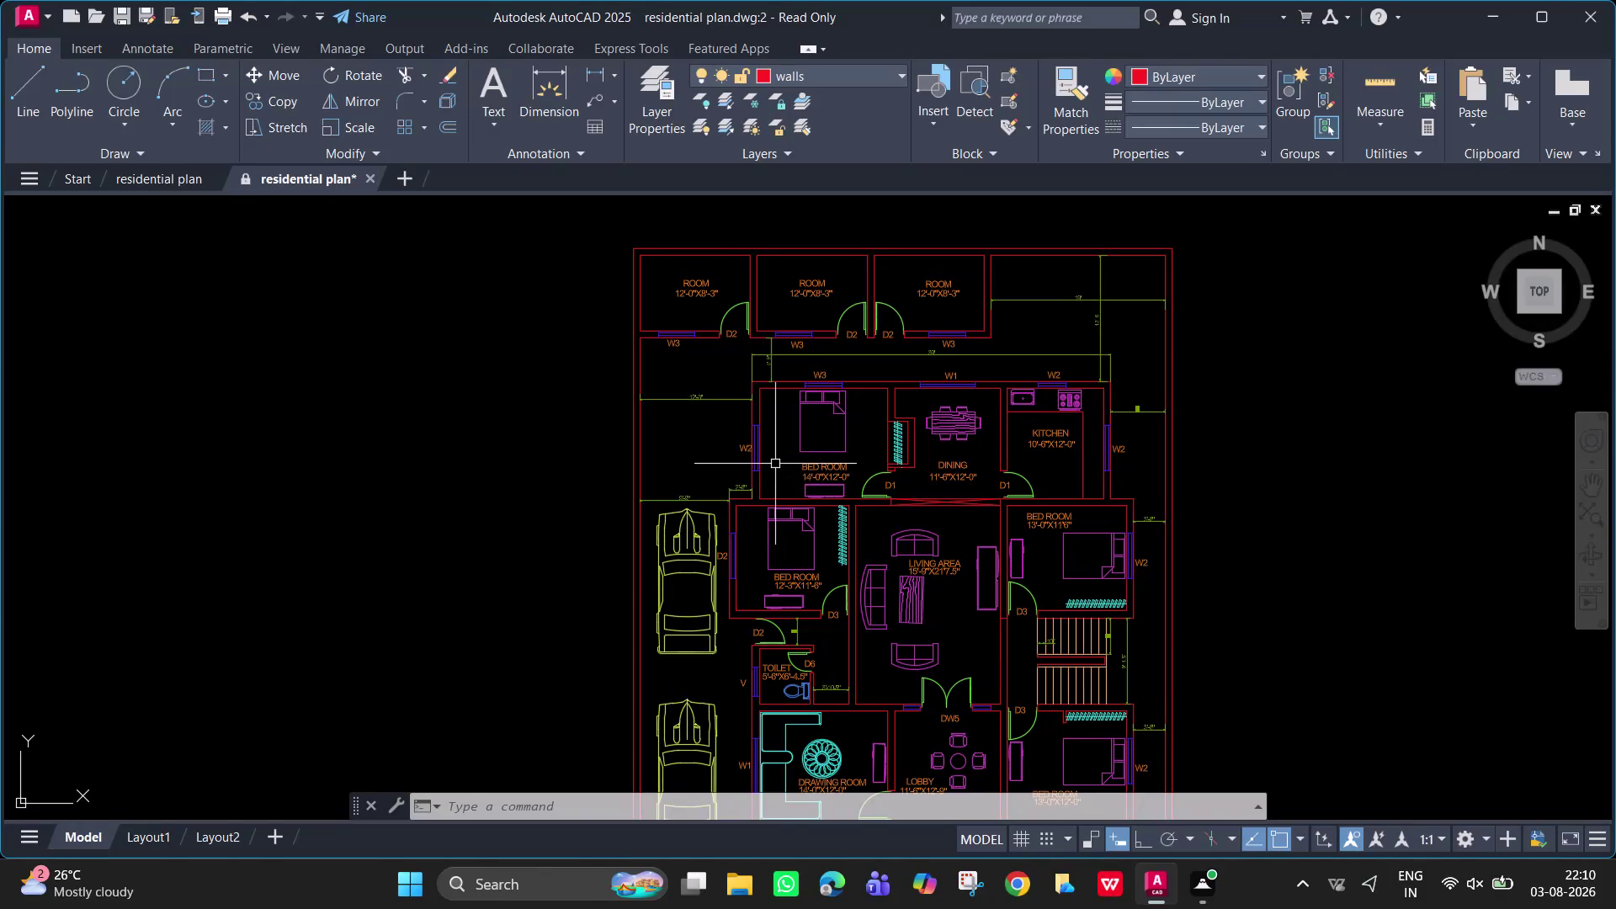
Dismiss the write-protected save warning, then start the HATCH command.
key(ctrl+s)
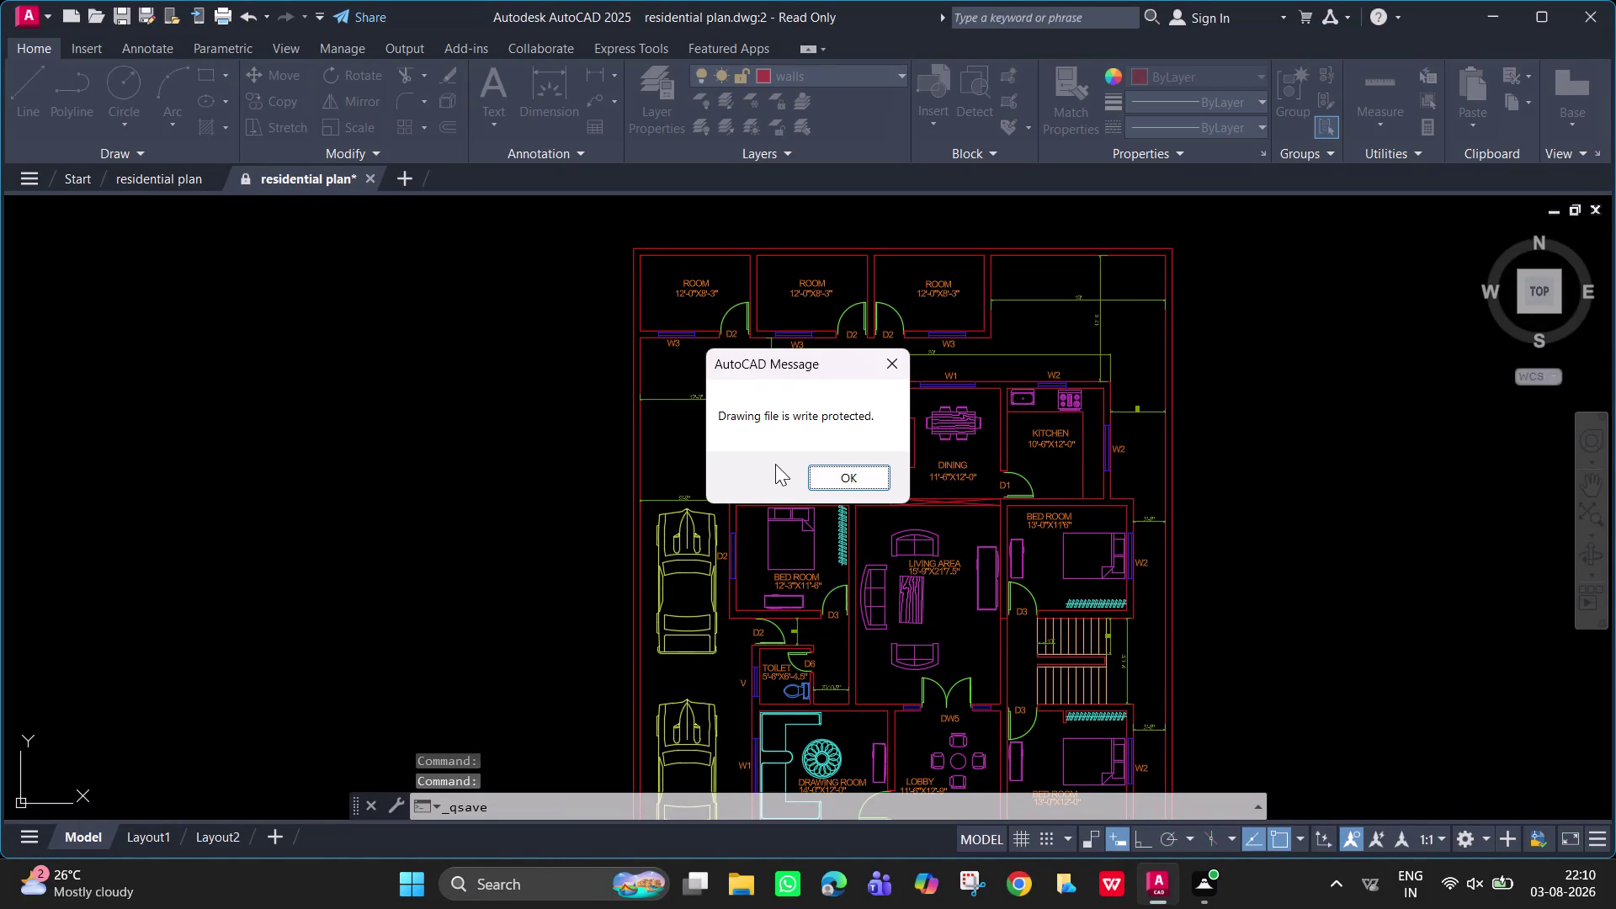
click(858, 475)
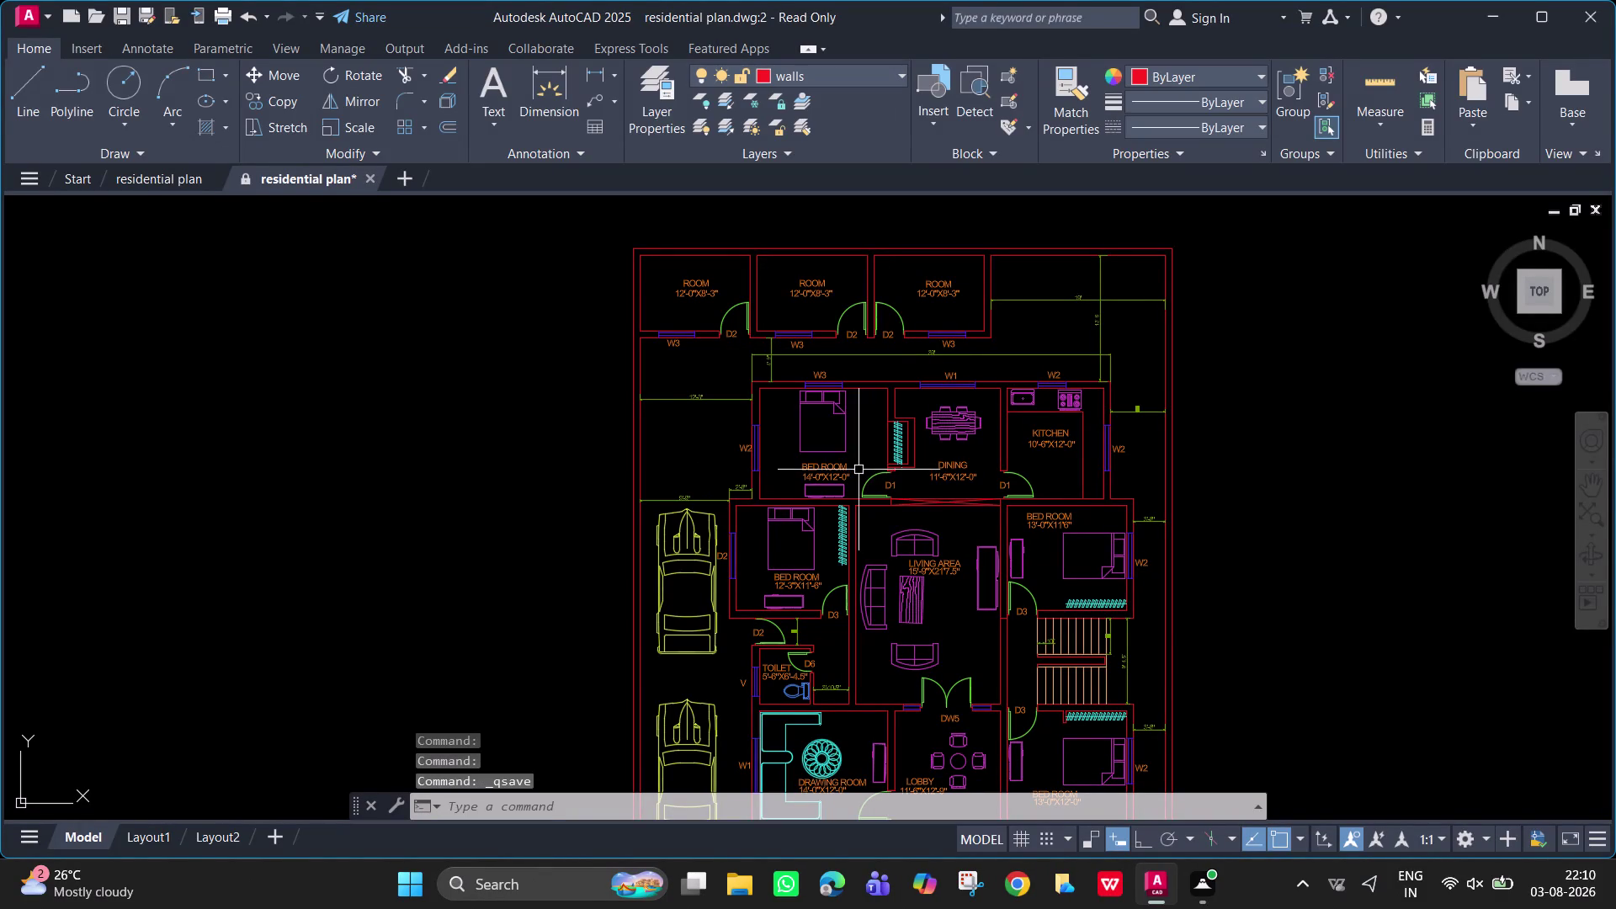
text(H)
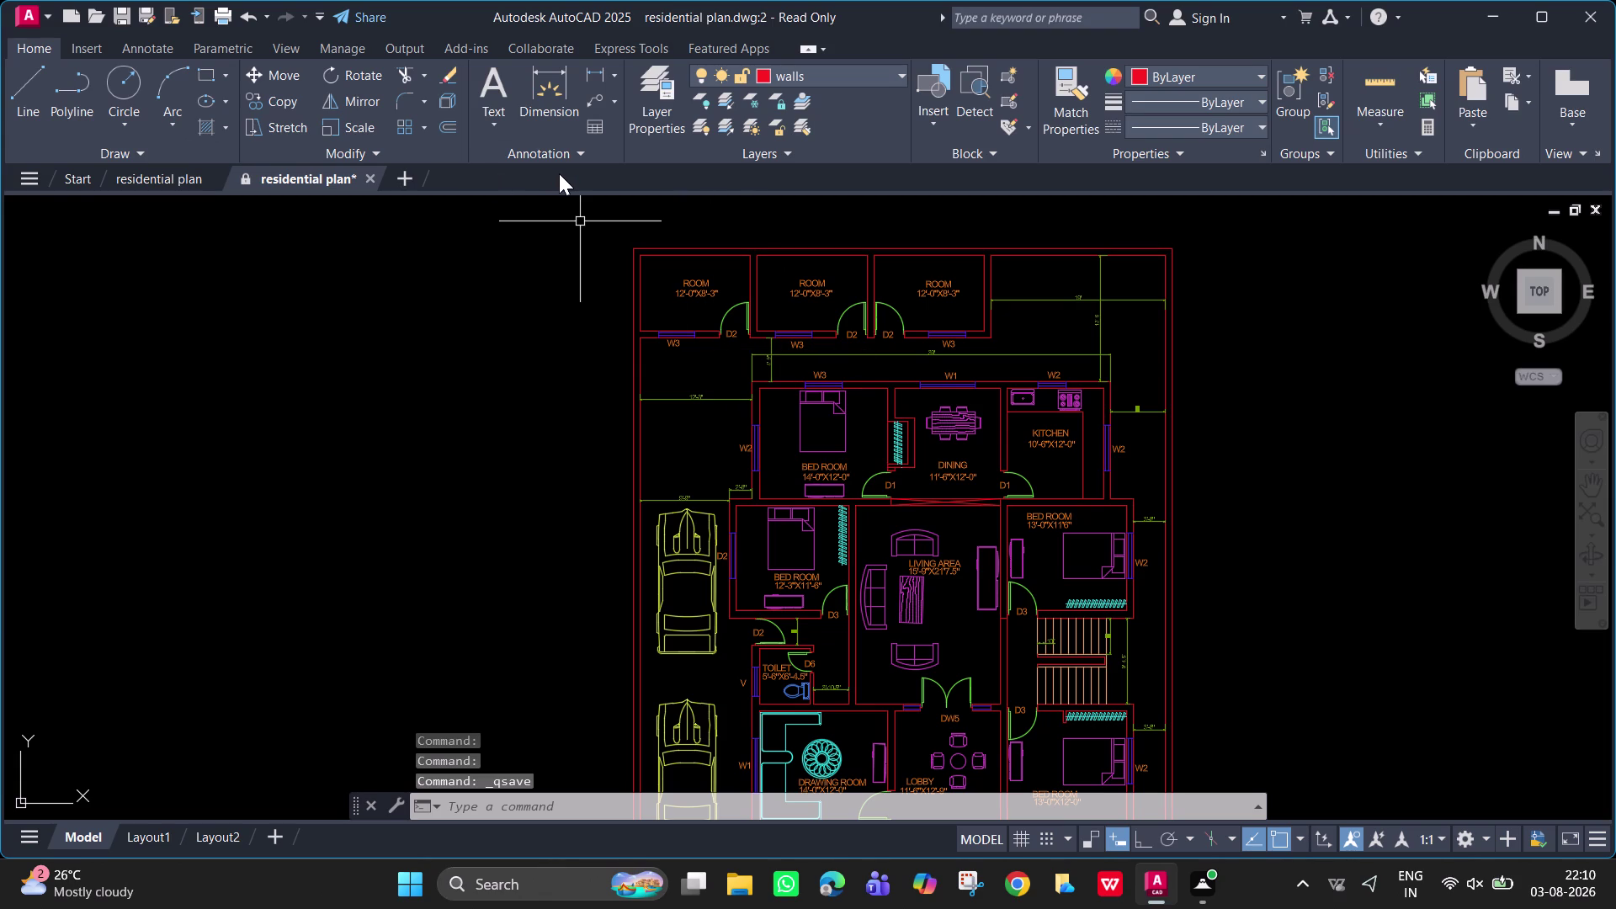
text(AT)
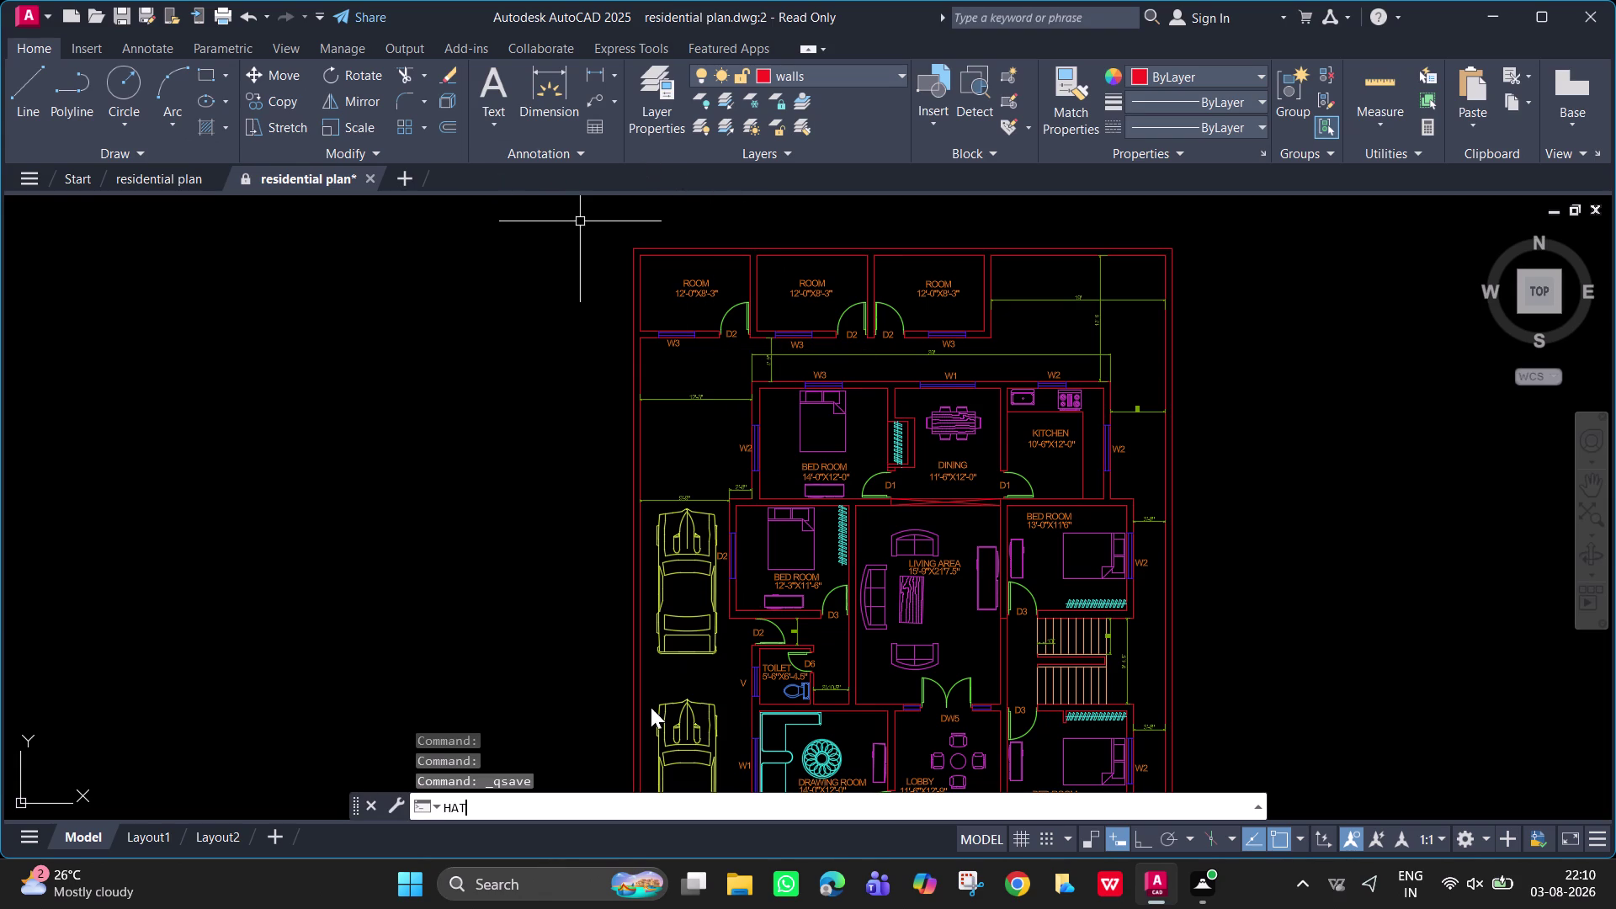
key(BackSpace)
key(BackSpace)
key(BackSpace)
key(BackSpace)
key(h)
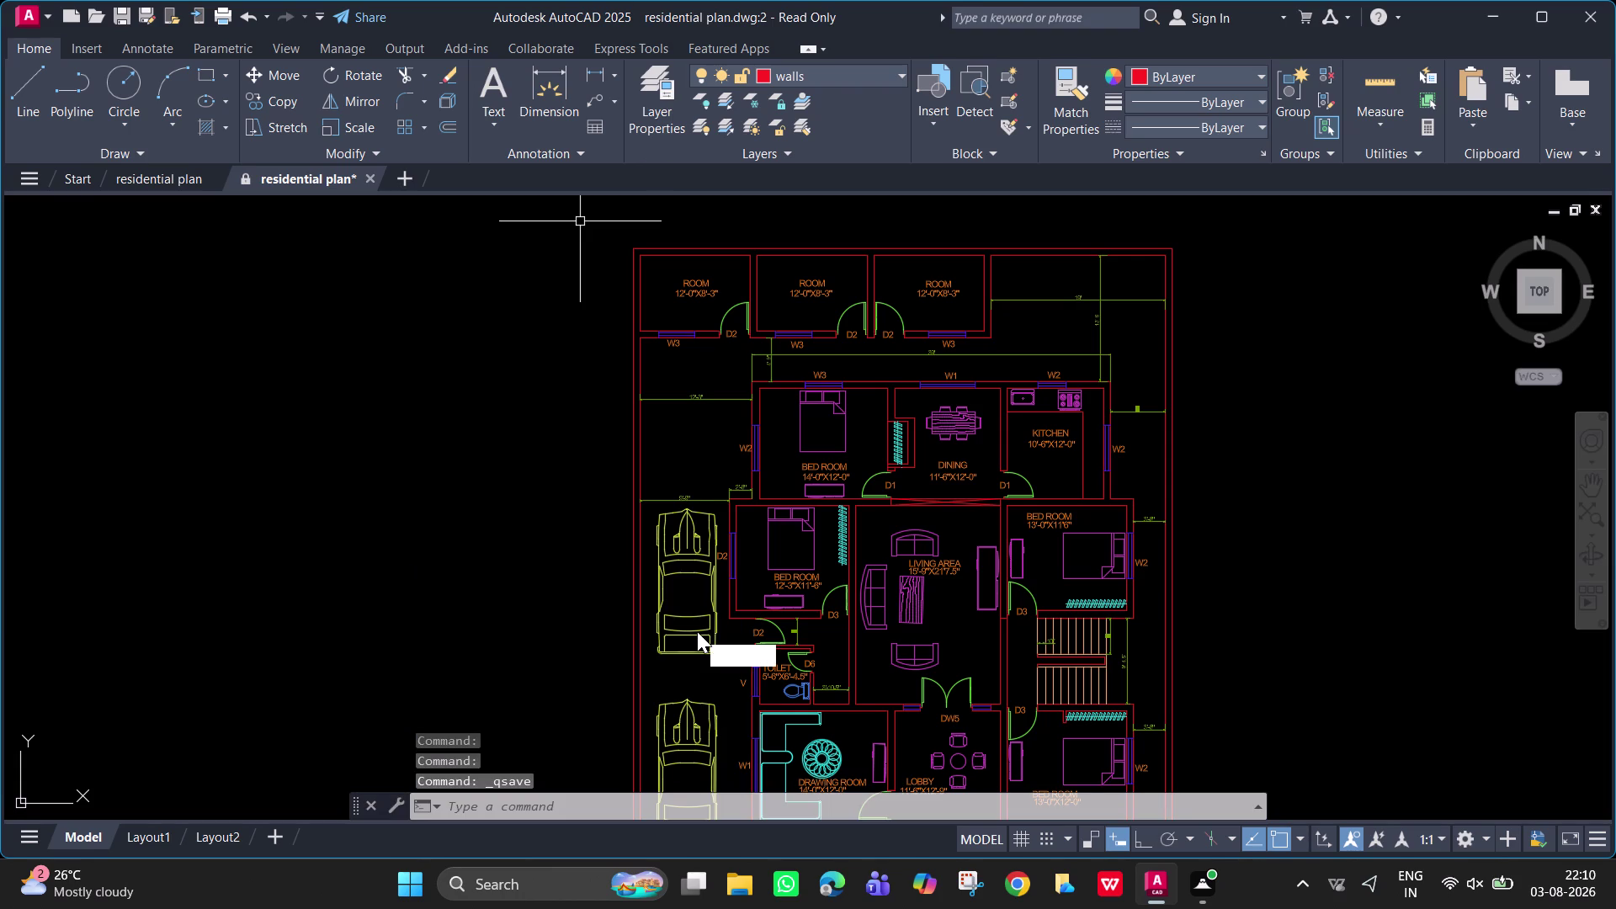
key(Return)
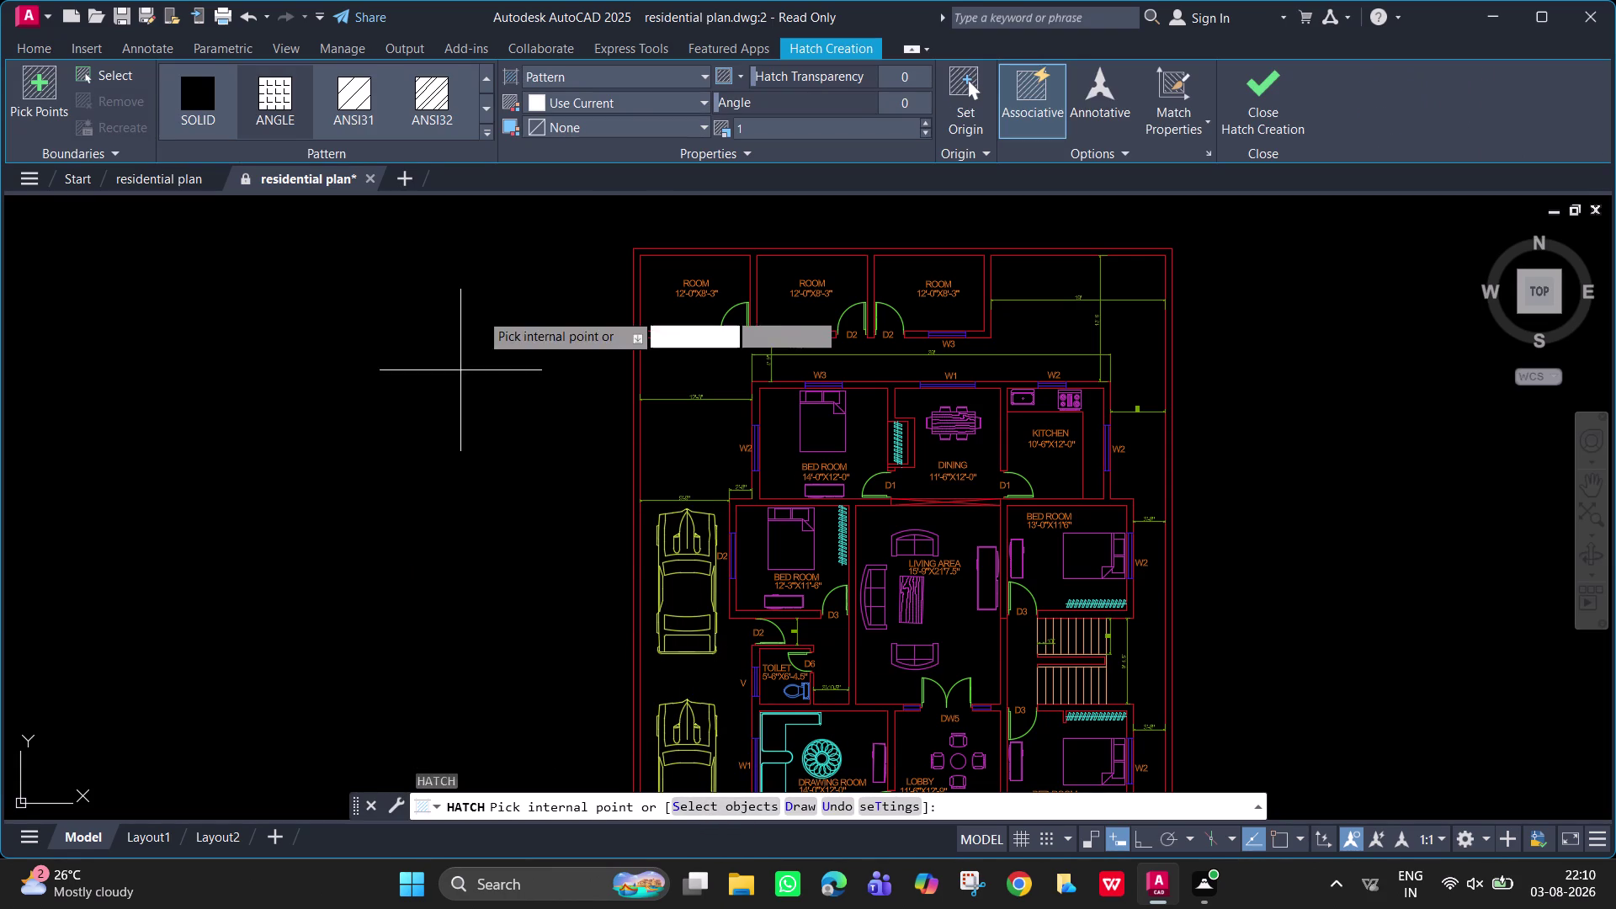
Pick the top outer wall lines as hatch boundary objects.
click(735, 804)
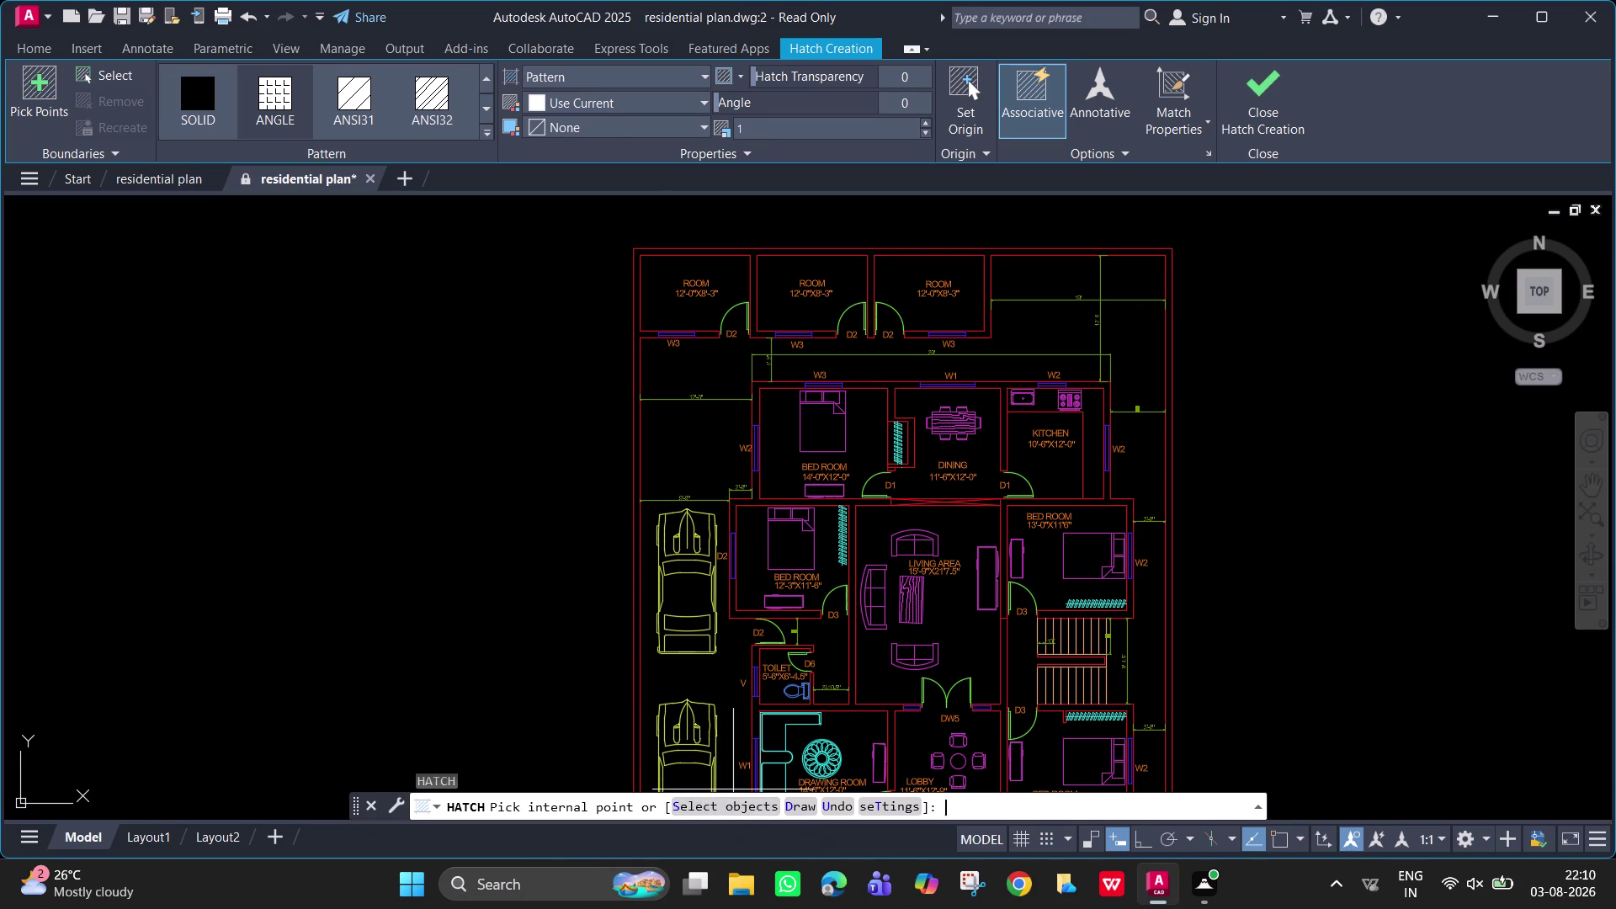
scroll(up, 3)
click(759, 266)
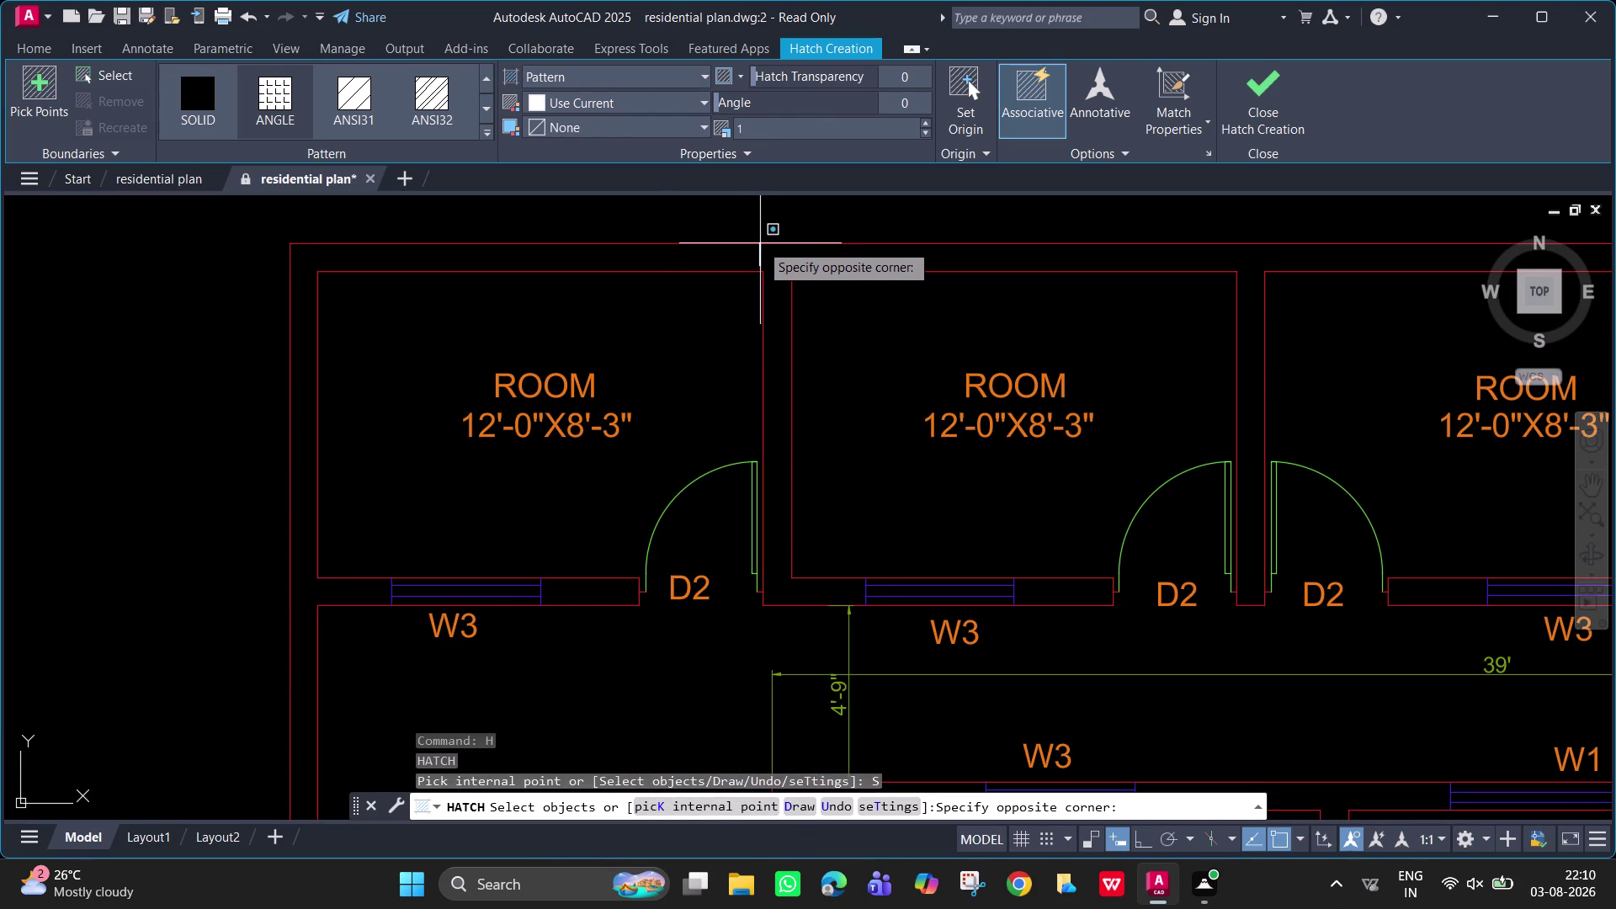
click(760, 243)
click(760, 243)
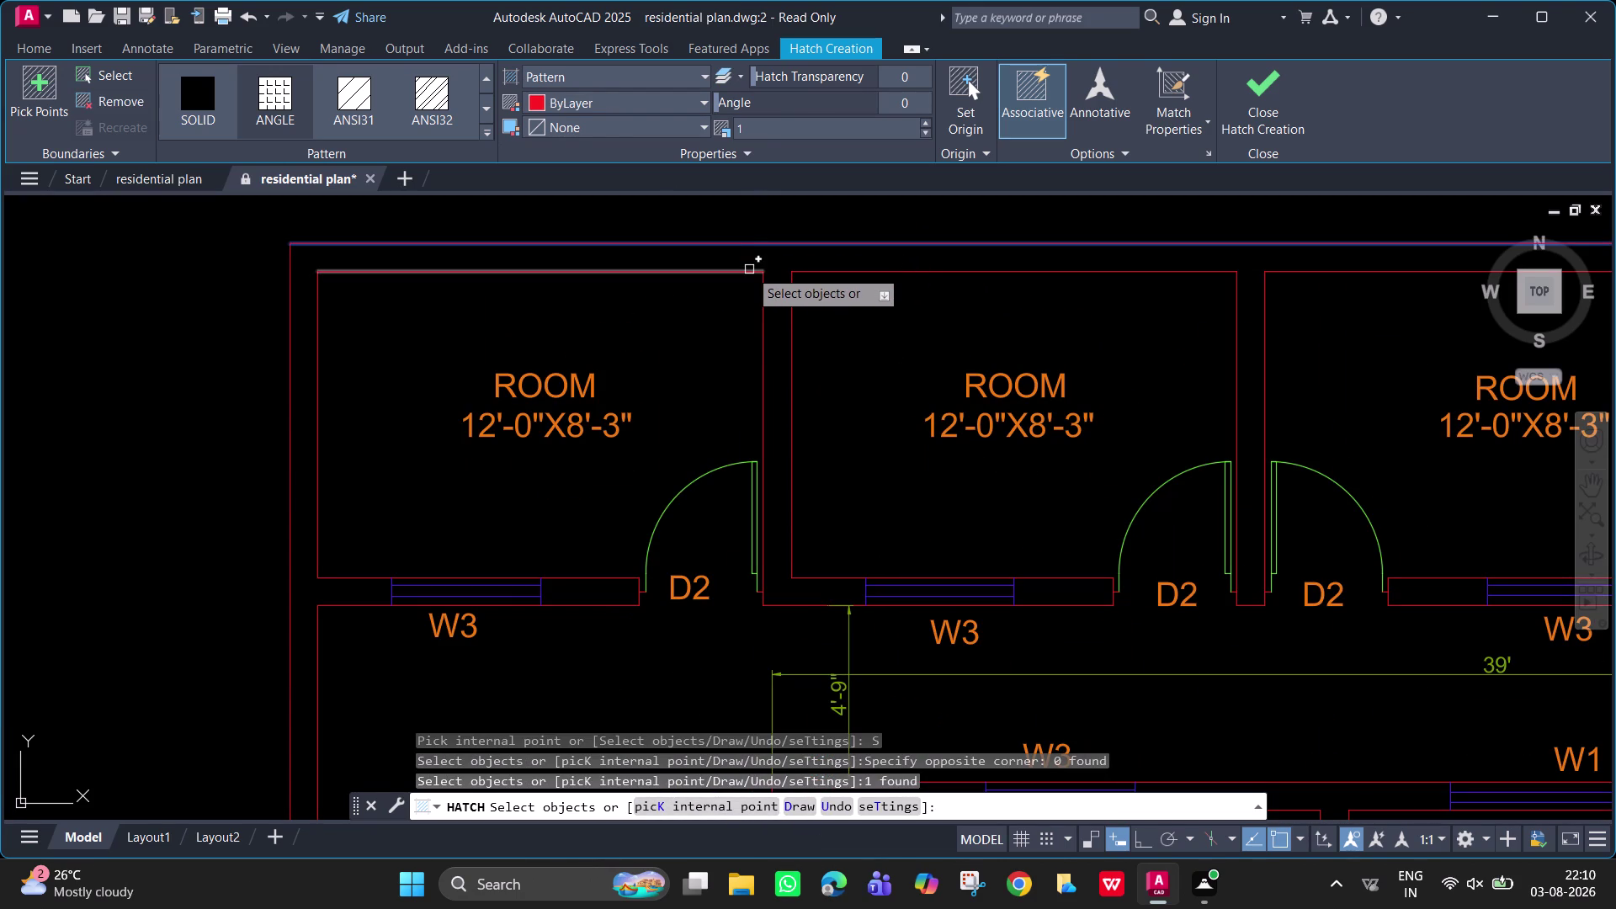
click(749, 269)
click(836, 277)
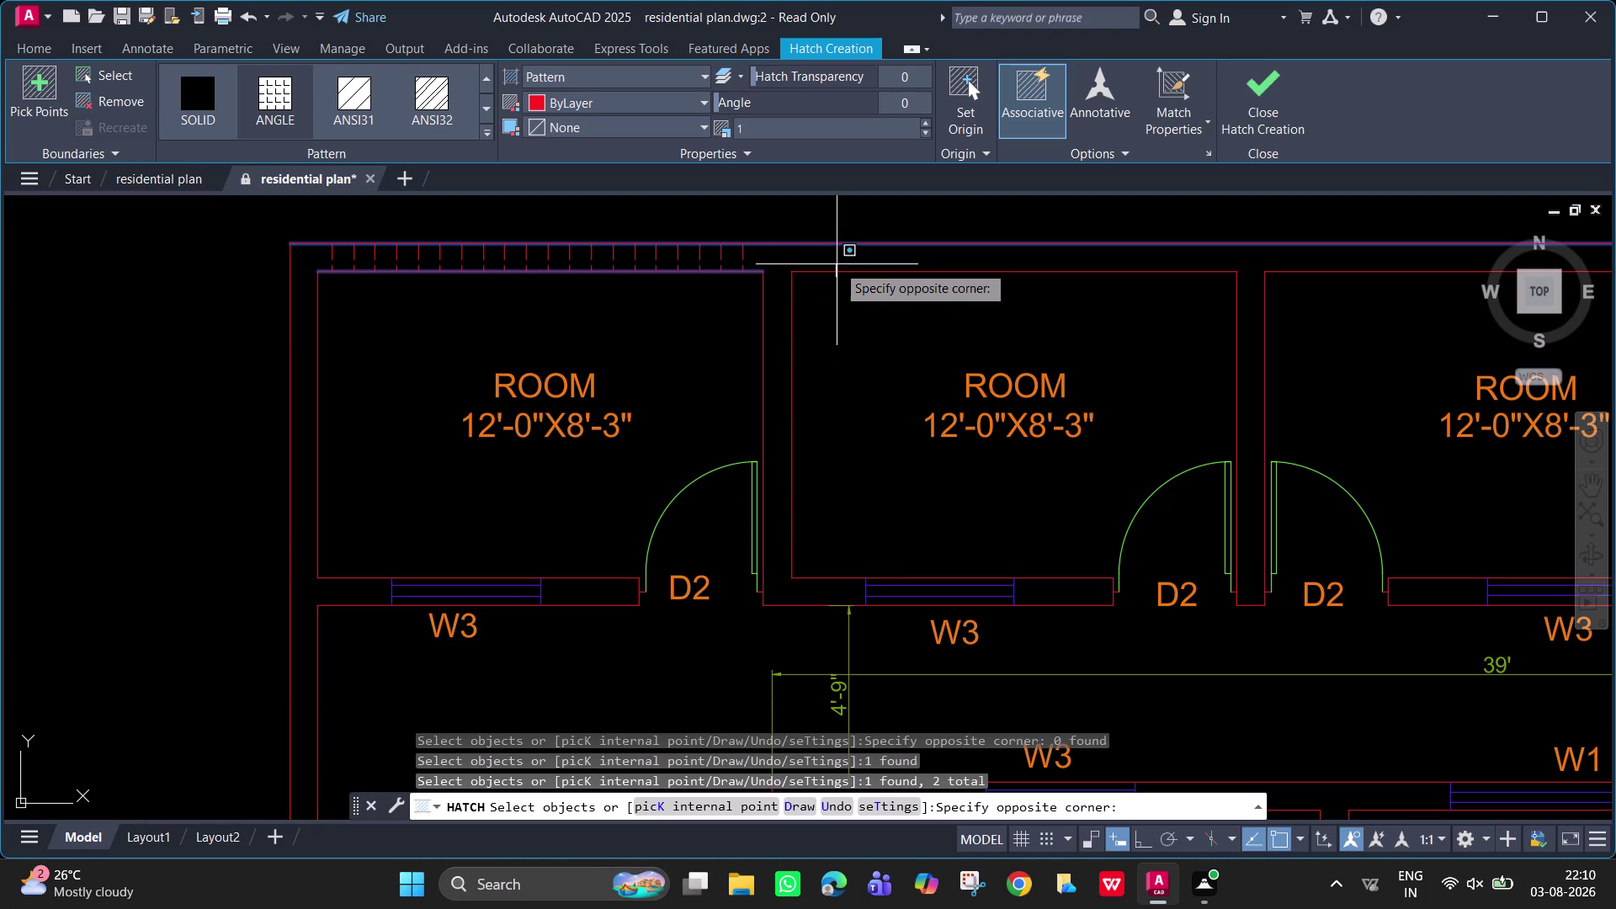
click(841, 273)
click(835, 274)
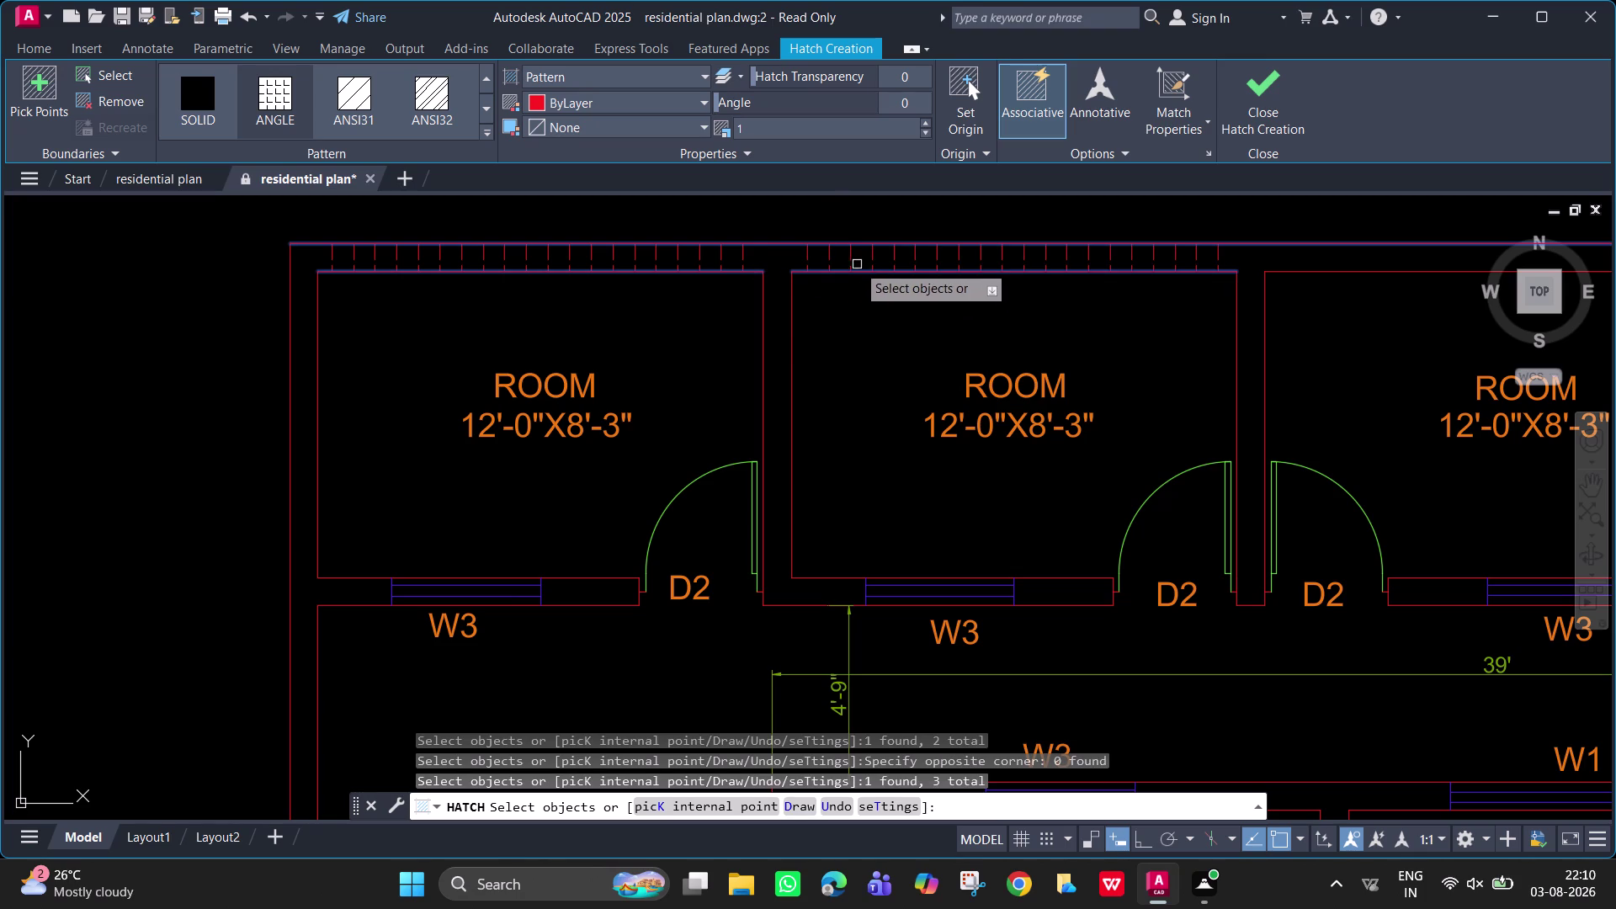
Add the partition wall lines between upper rooms, undoing the whole-room pick.
click(763, 298)
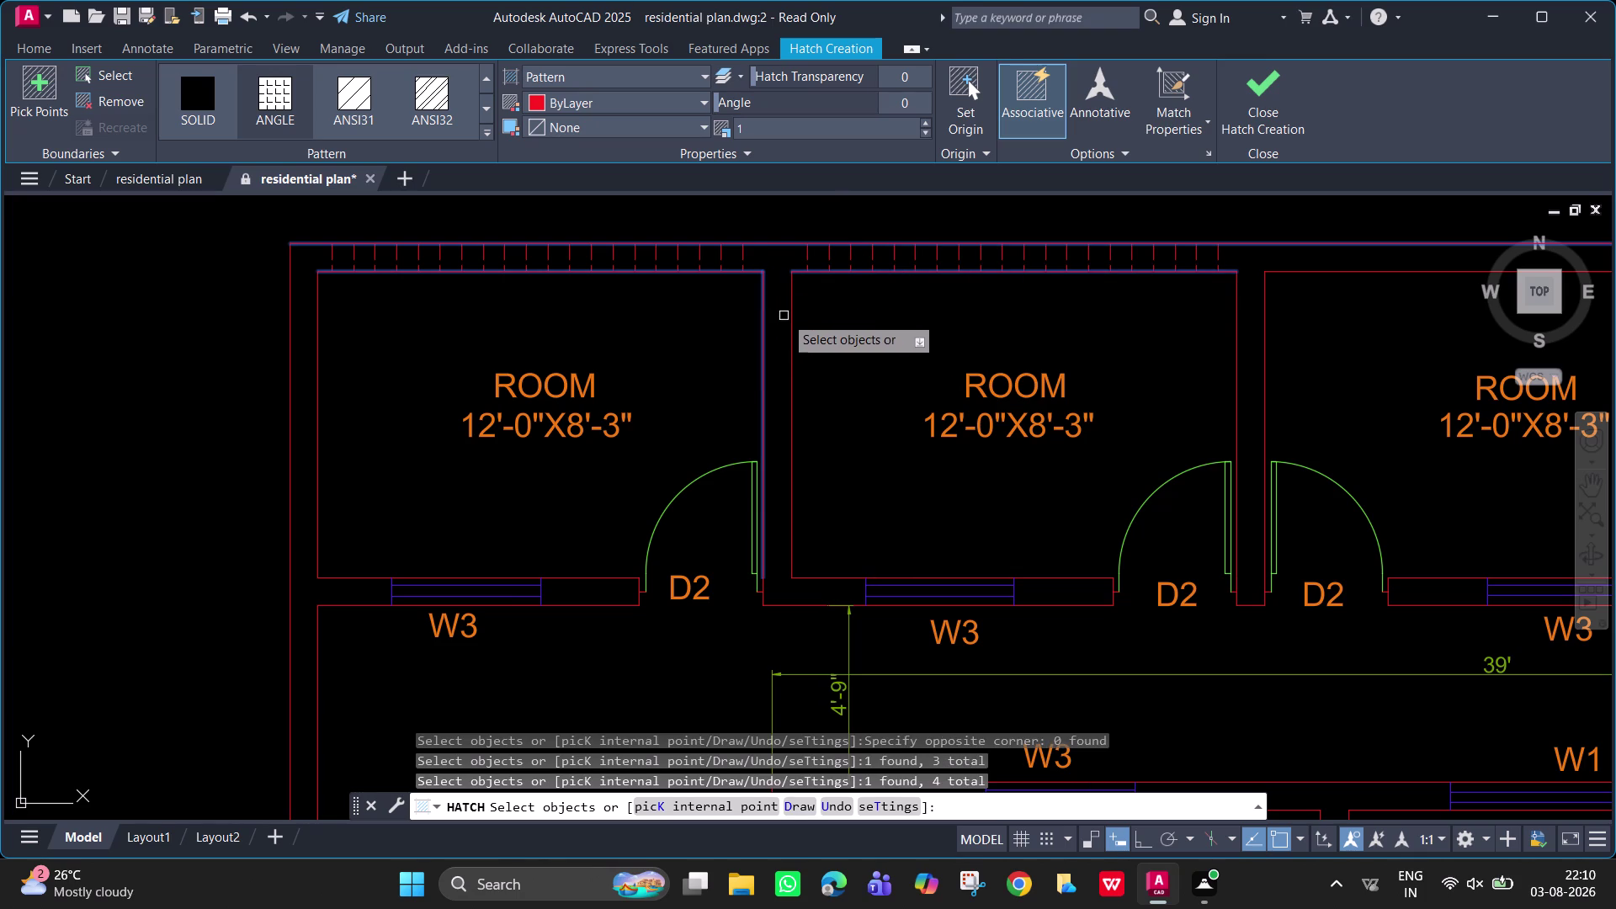
click(787, 319)
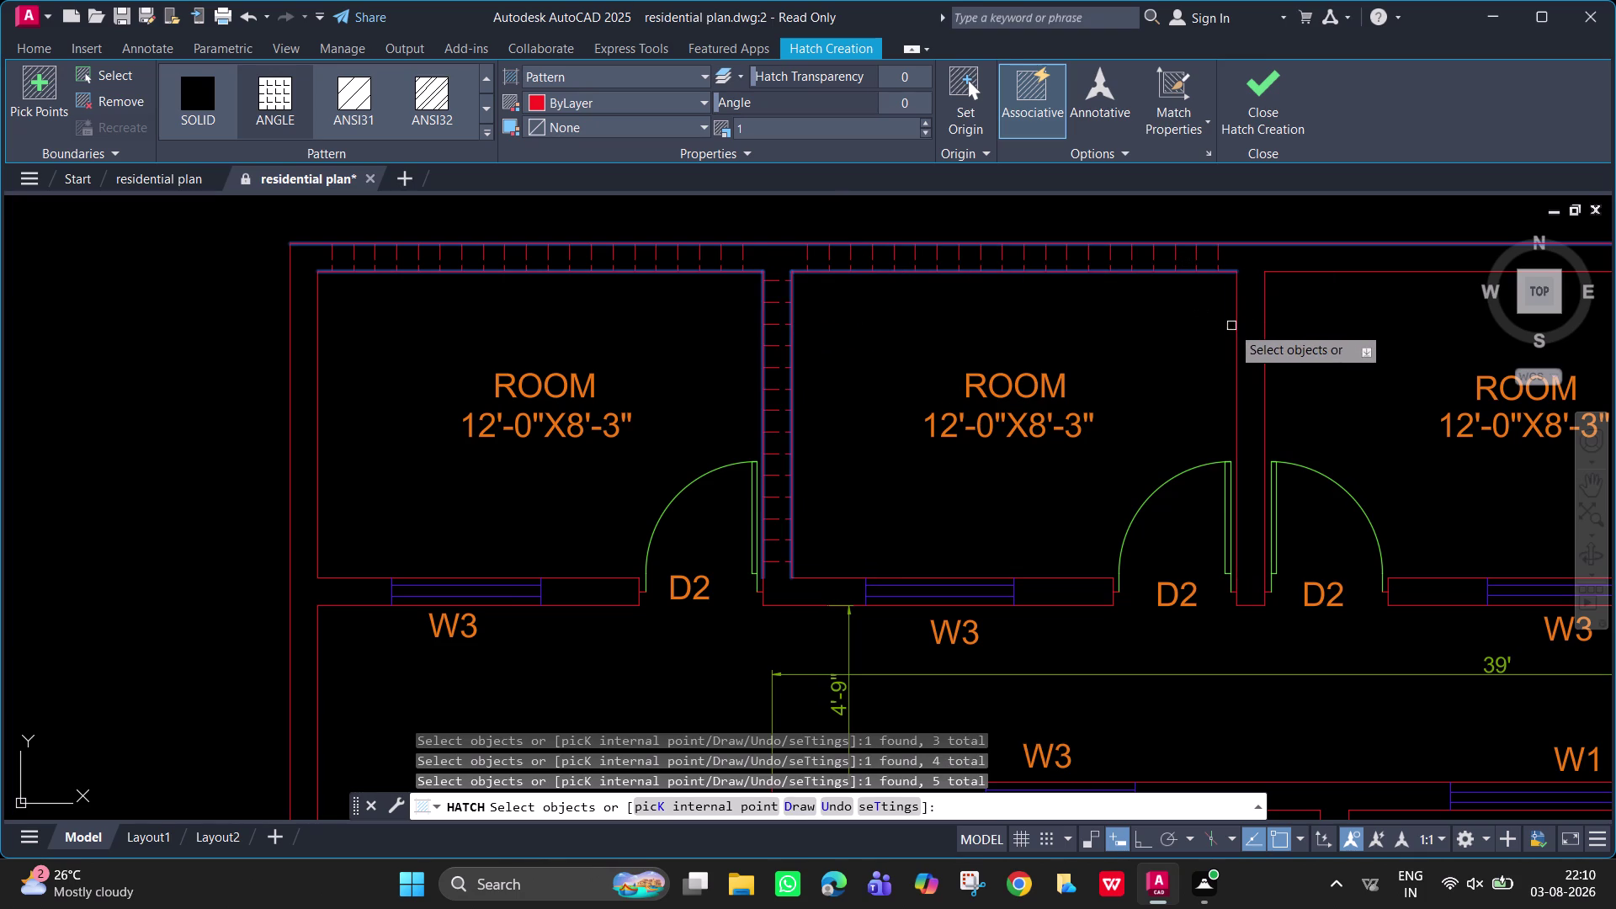
click(1235, 326)
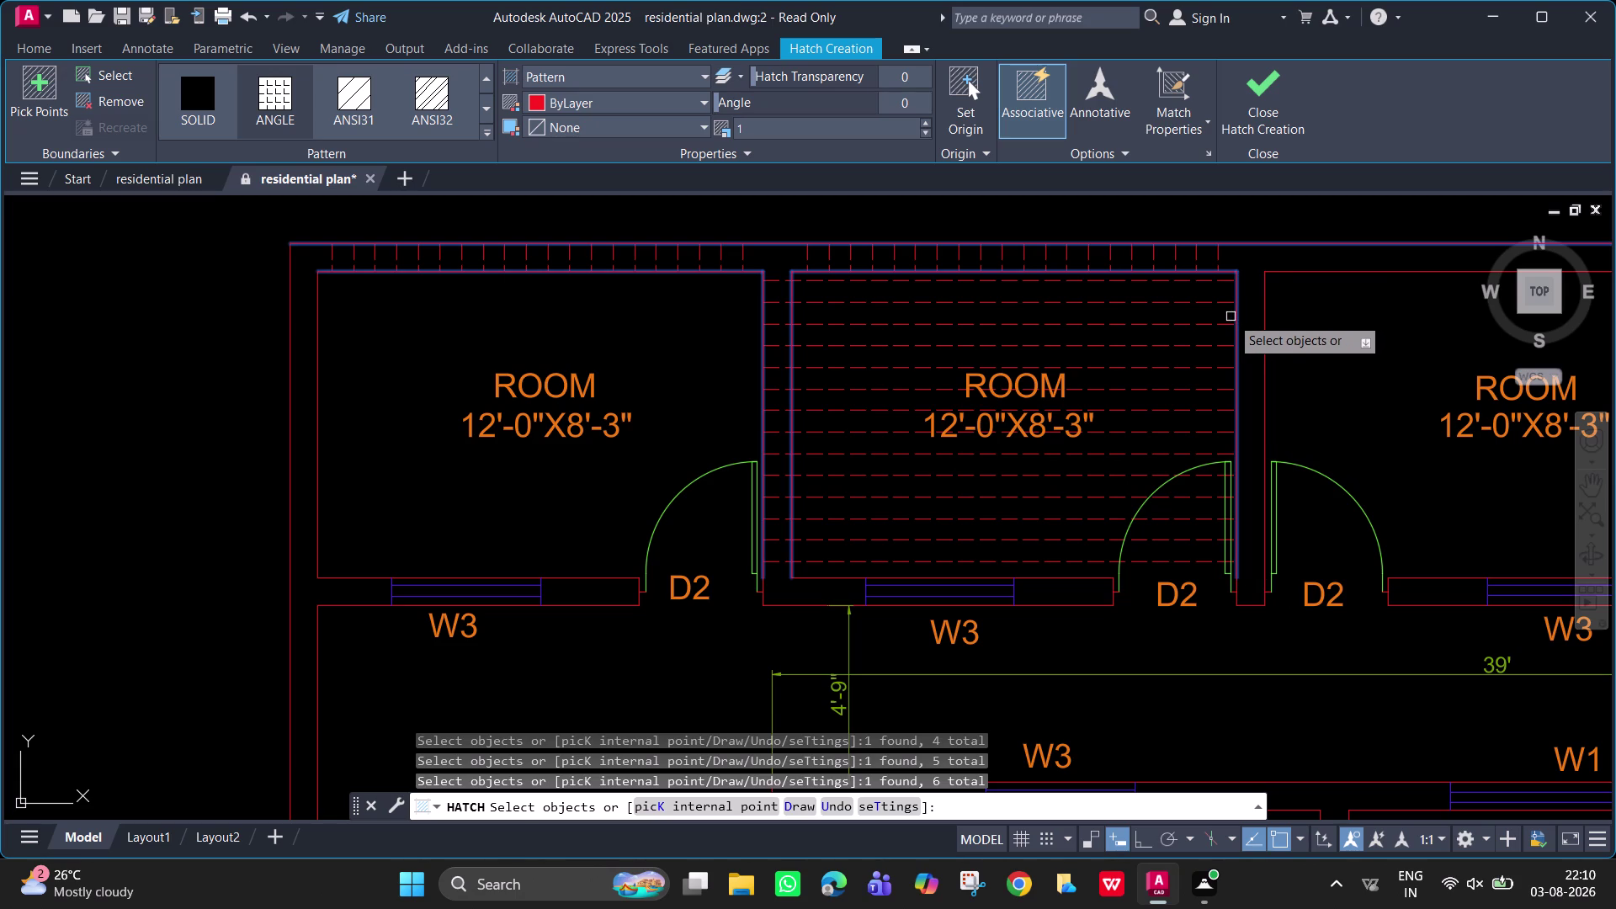
key(ctrl+z)
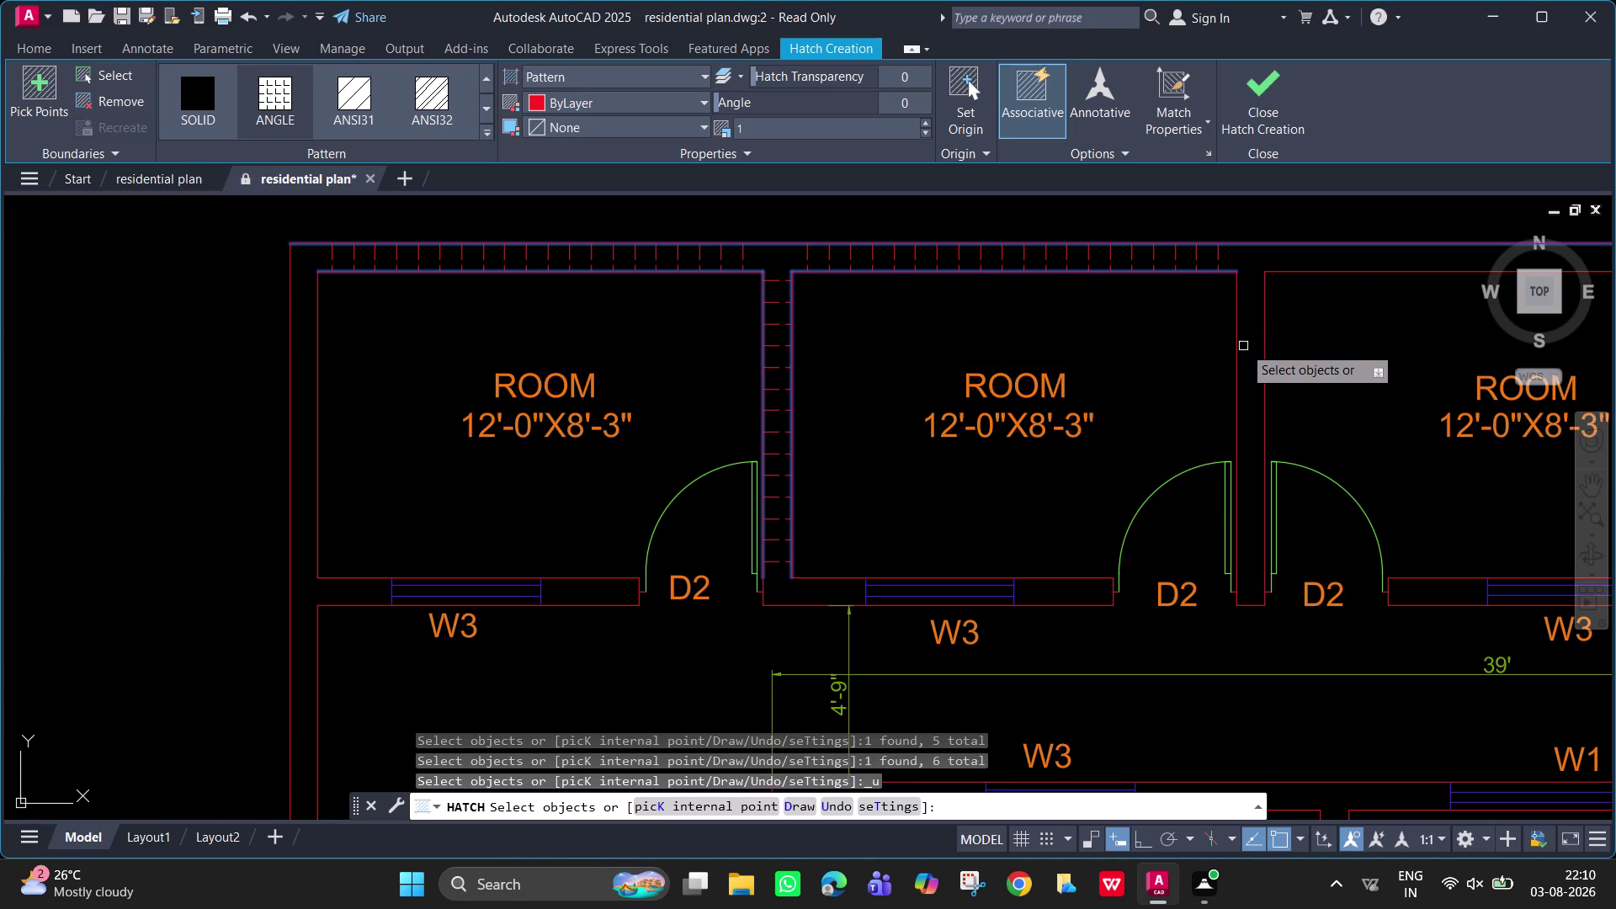
click(1297, 274)
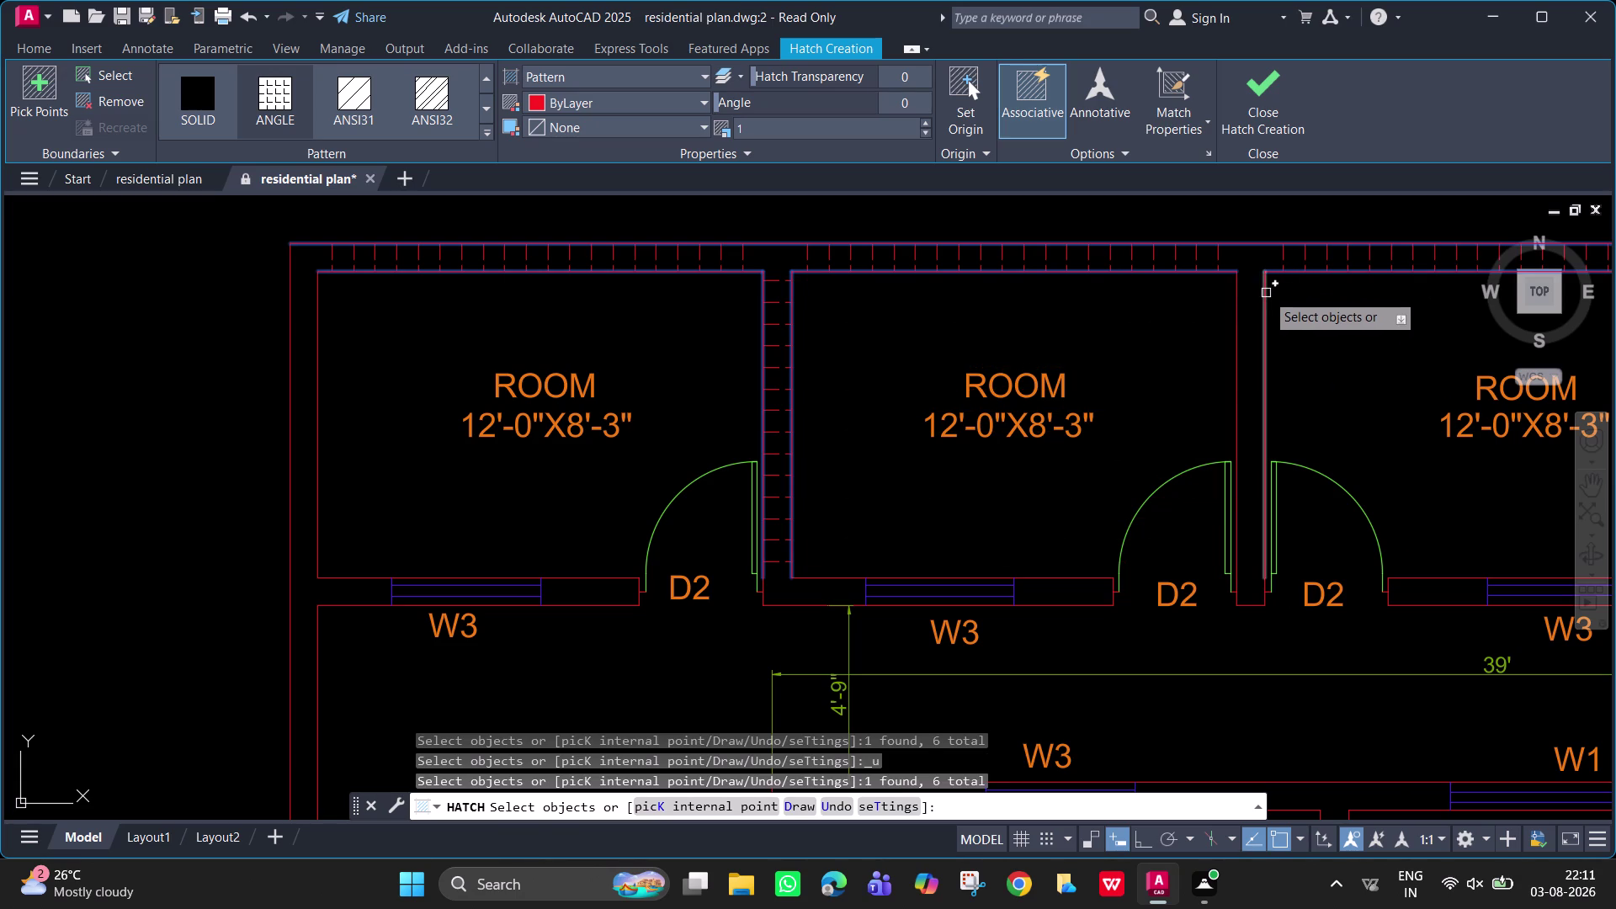
click(1266, 293)
click(1236, 297)
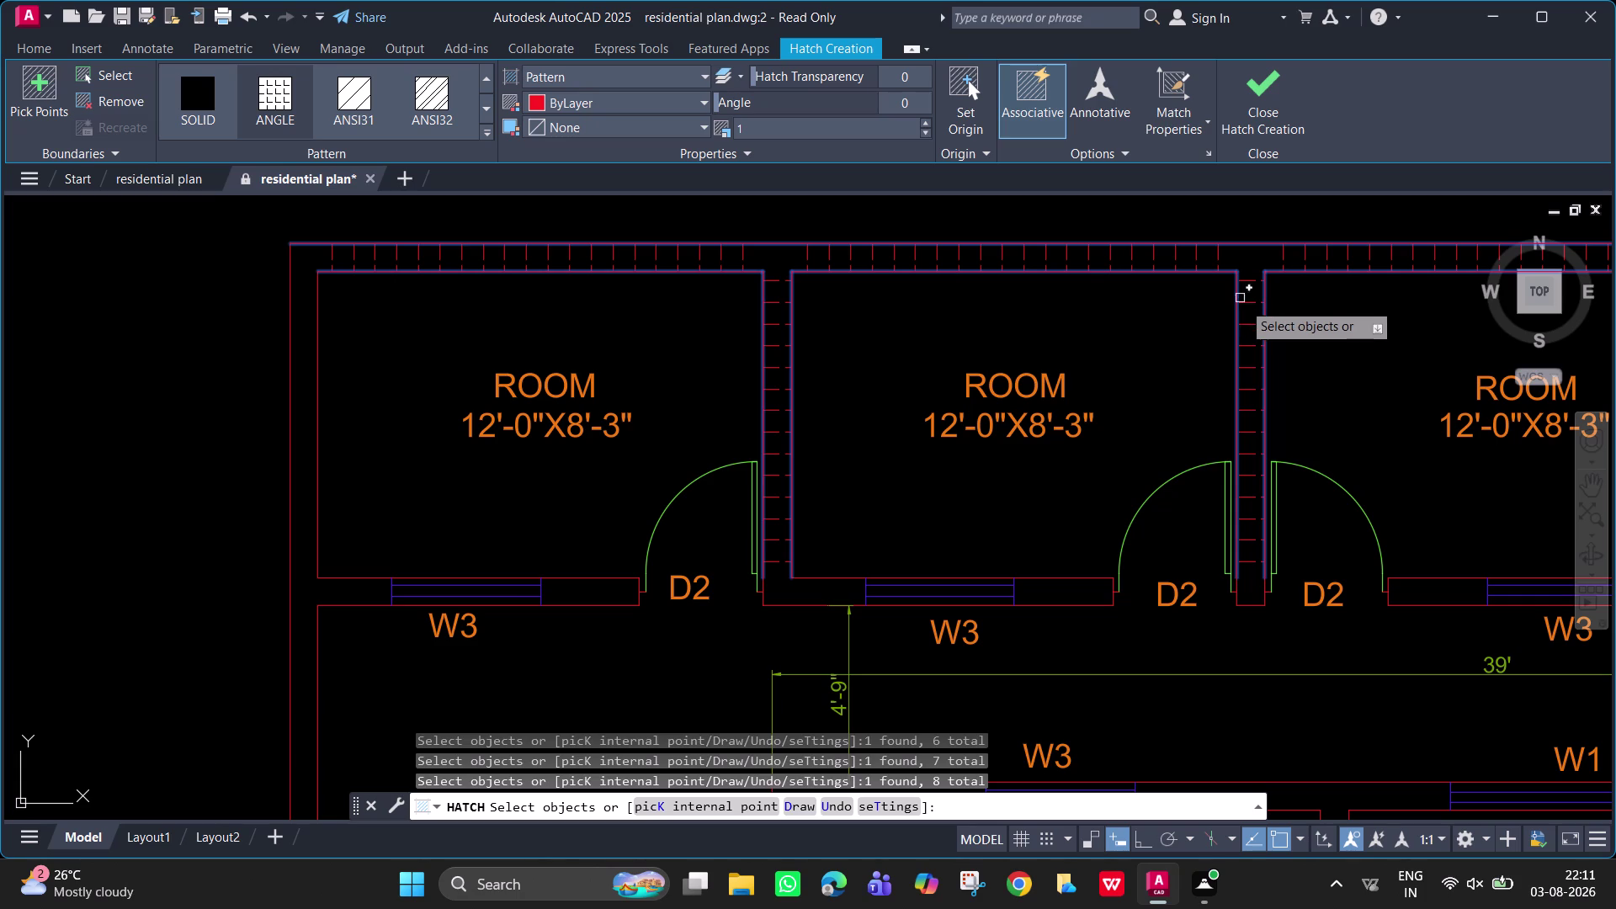
Add the right partition's remaining wall lines to the hatch.
click(1256, 605)
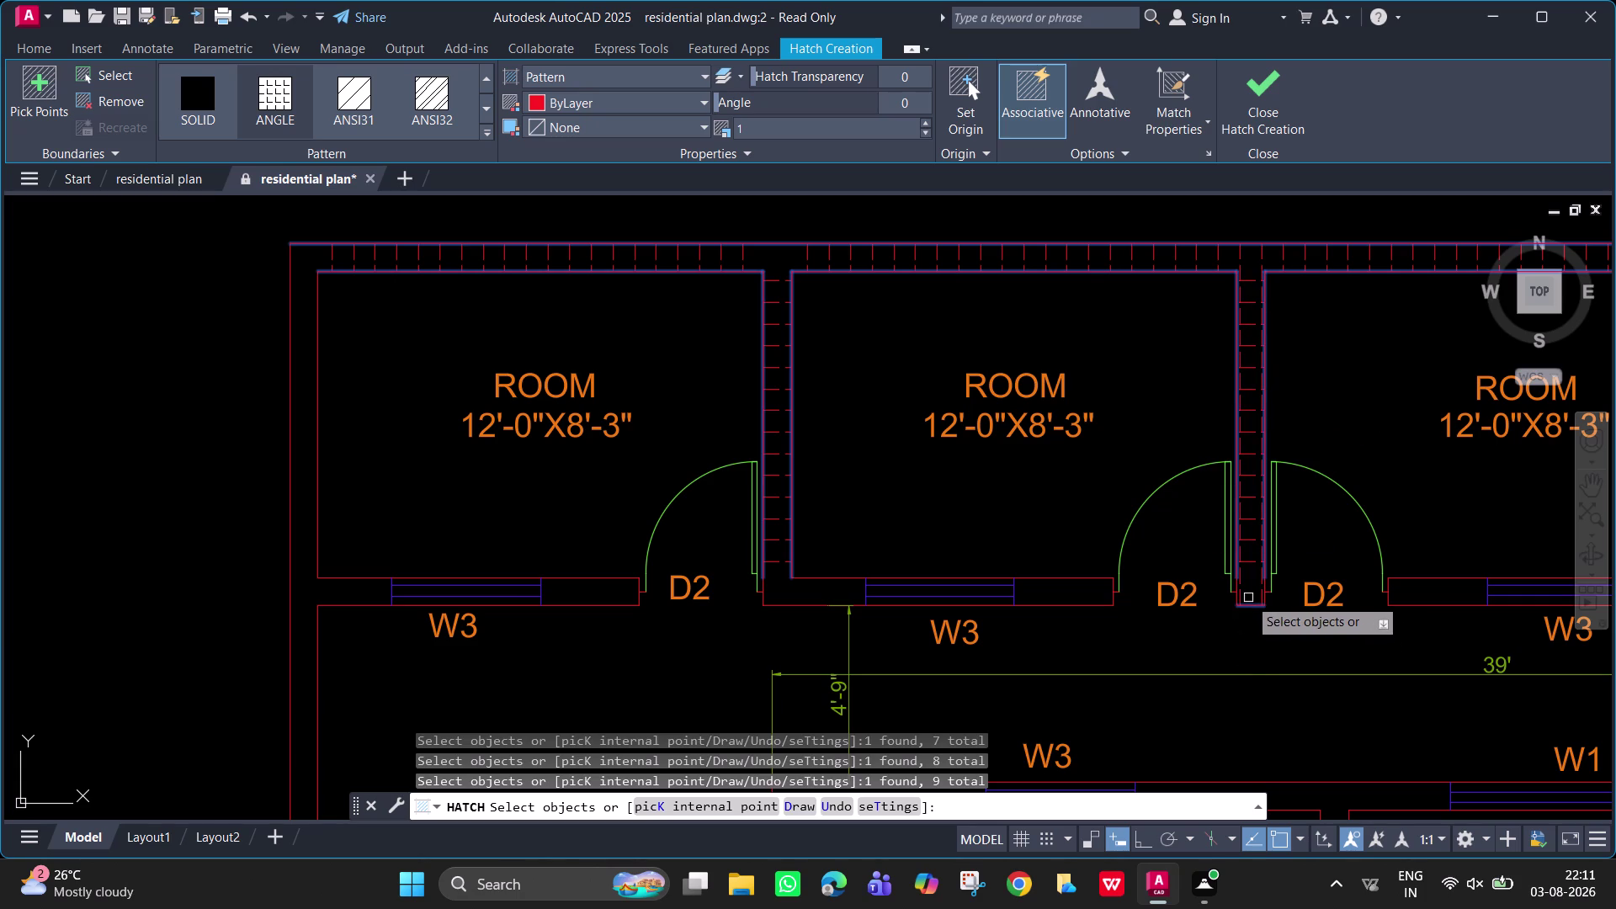
scroll(up, 3)
click(1159, 575)
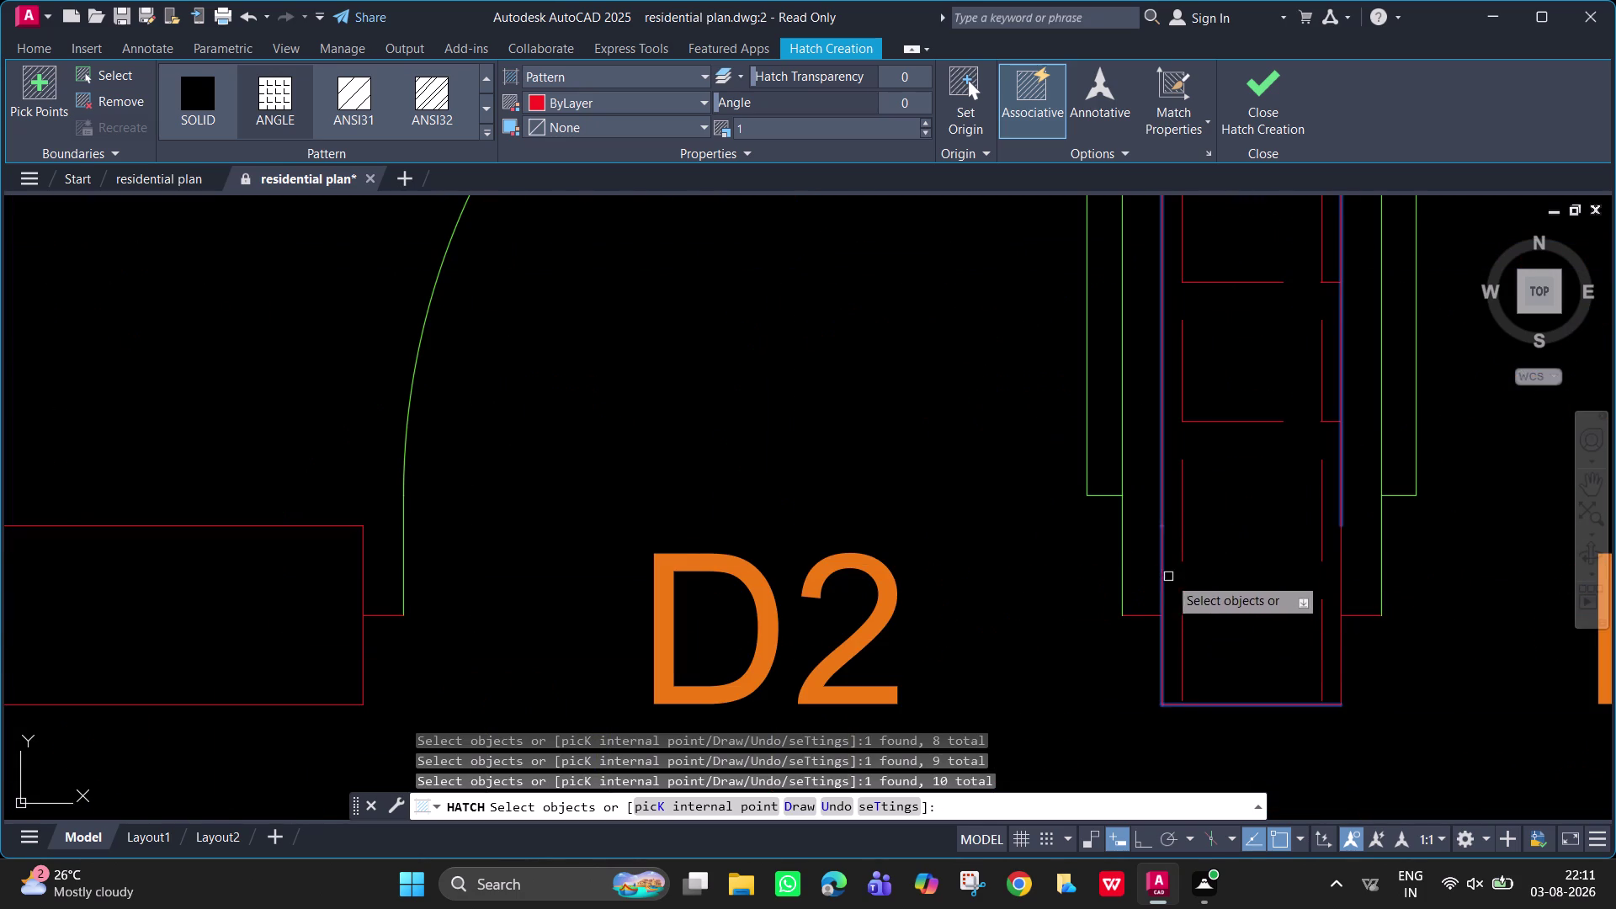
click(1338, 586)
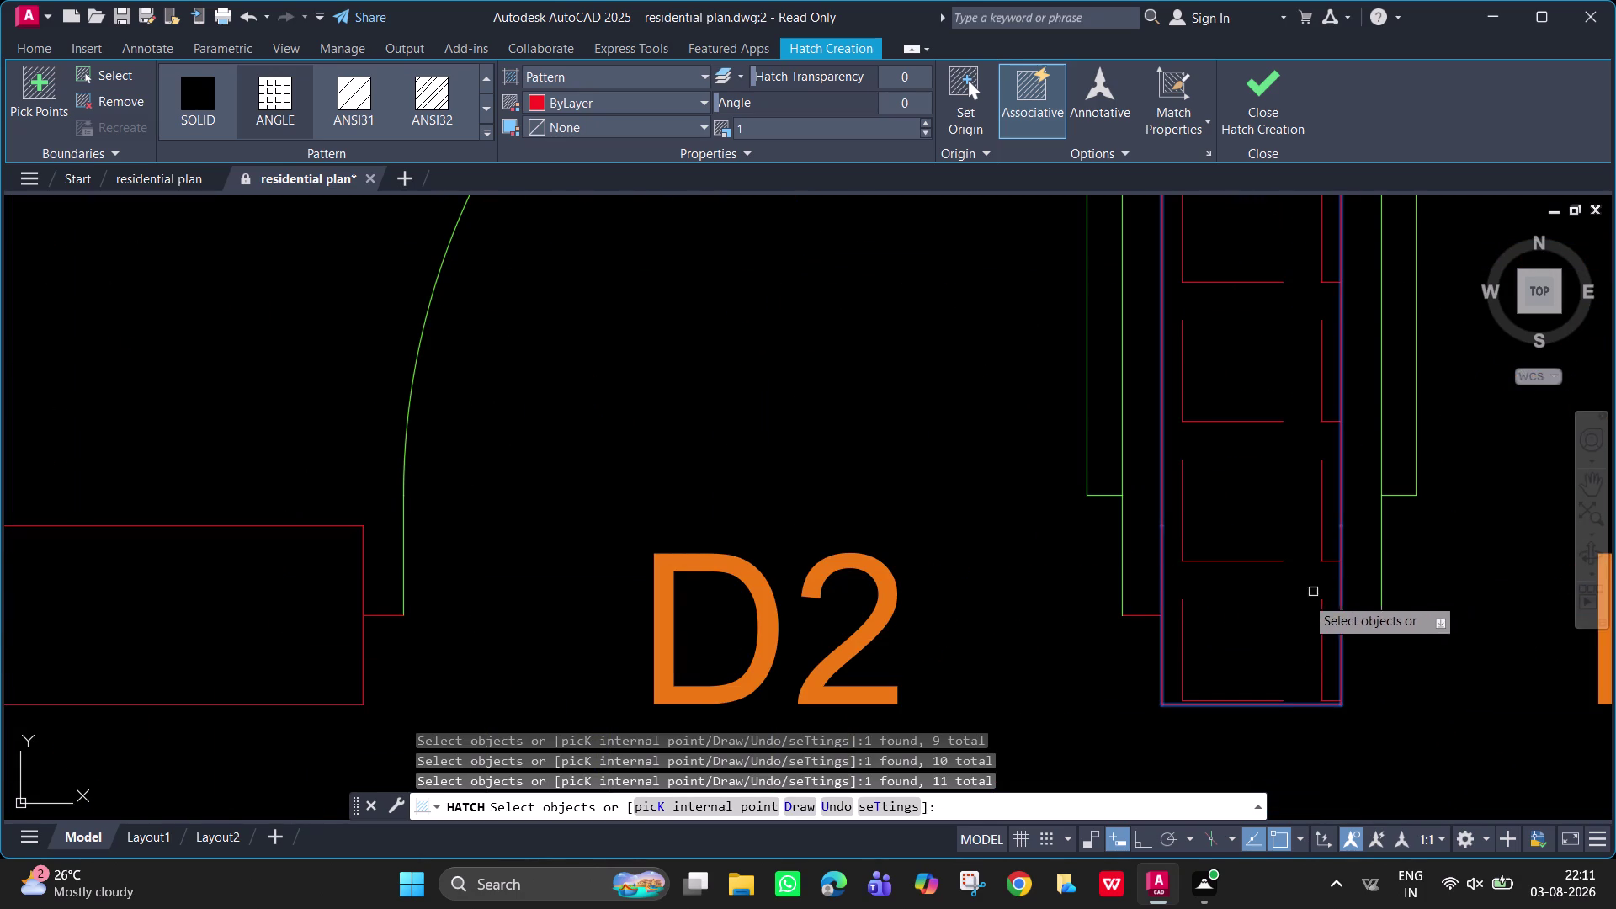
scroll(down, 3)
Add the lower wall lines beside the window and D2 opening.
middle_drag(446, 557, 824, 513)
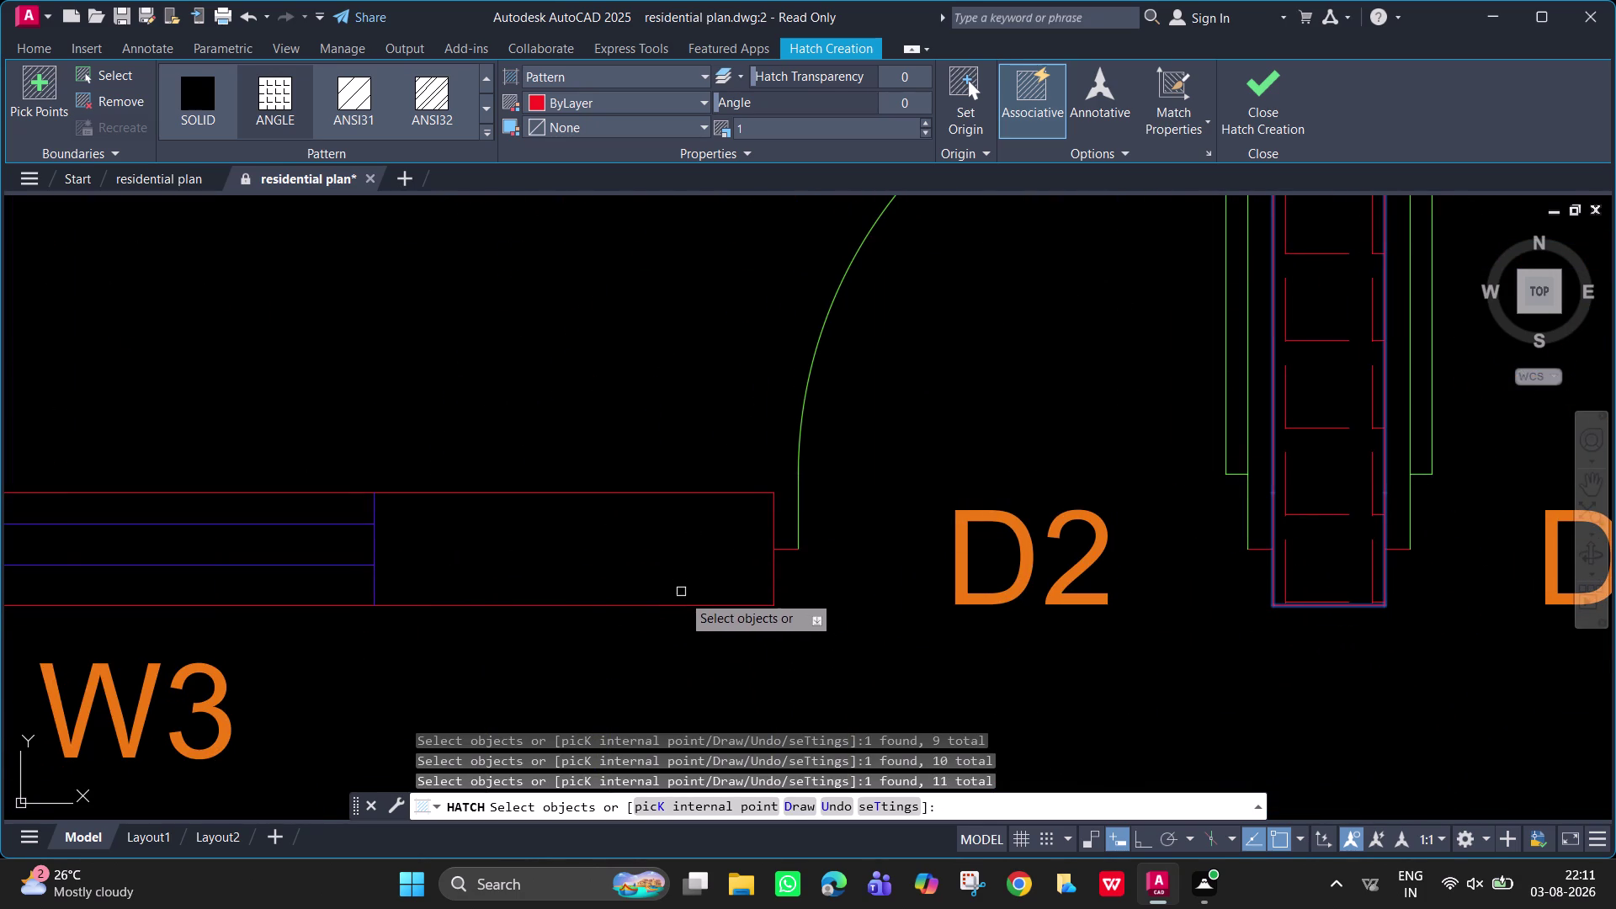
click(689, 607)
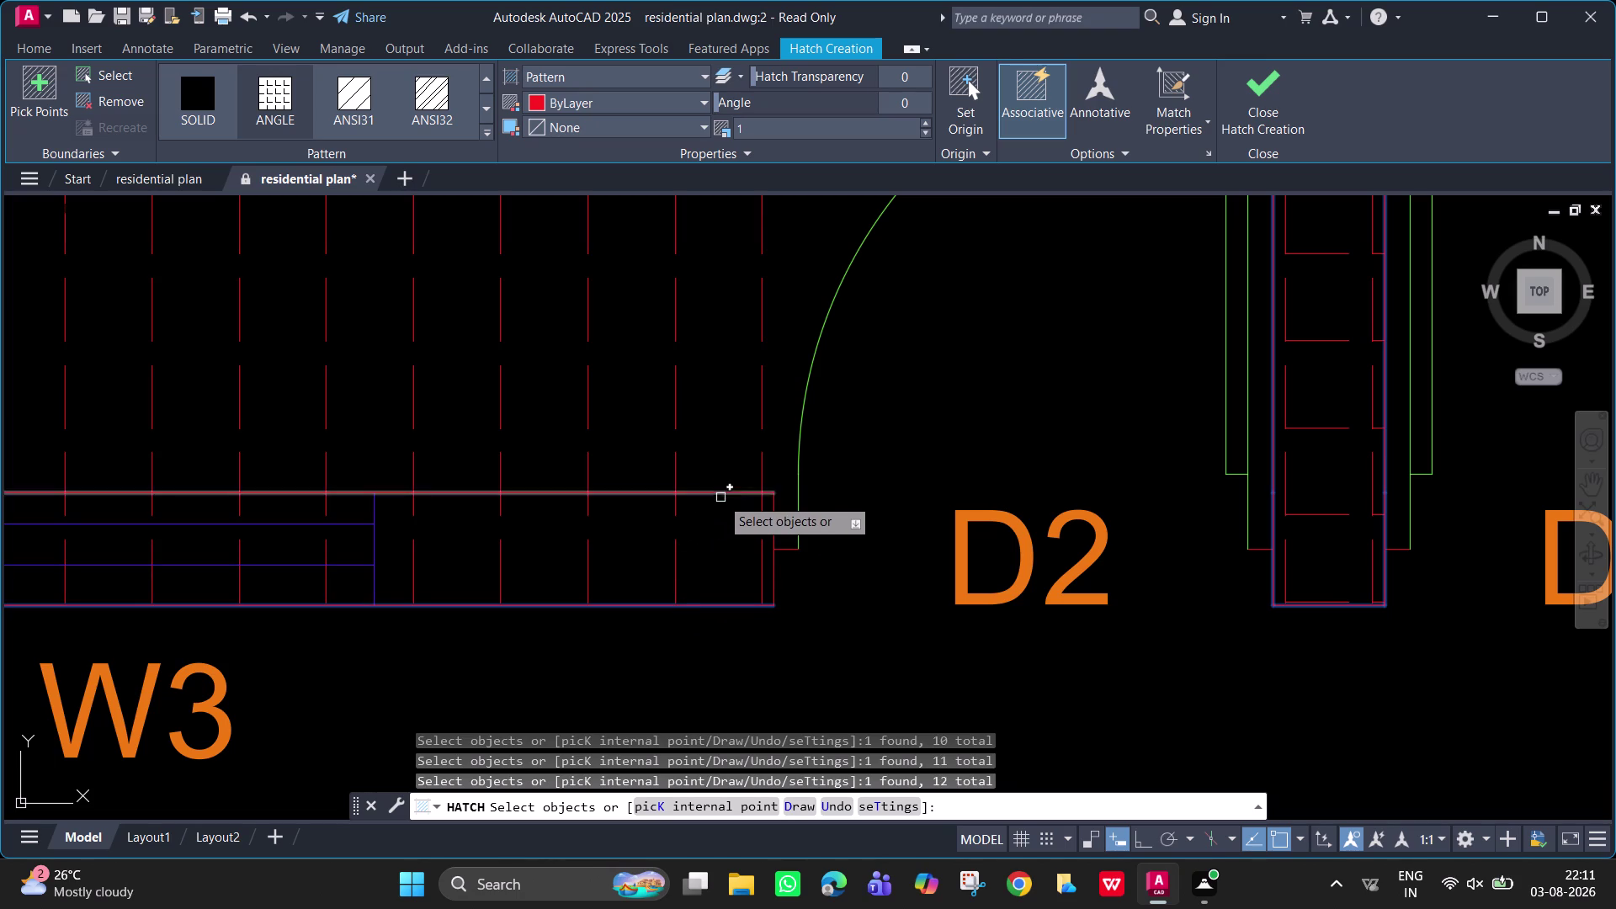
click(720, 498)
click(774, 531)
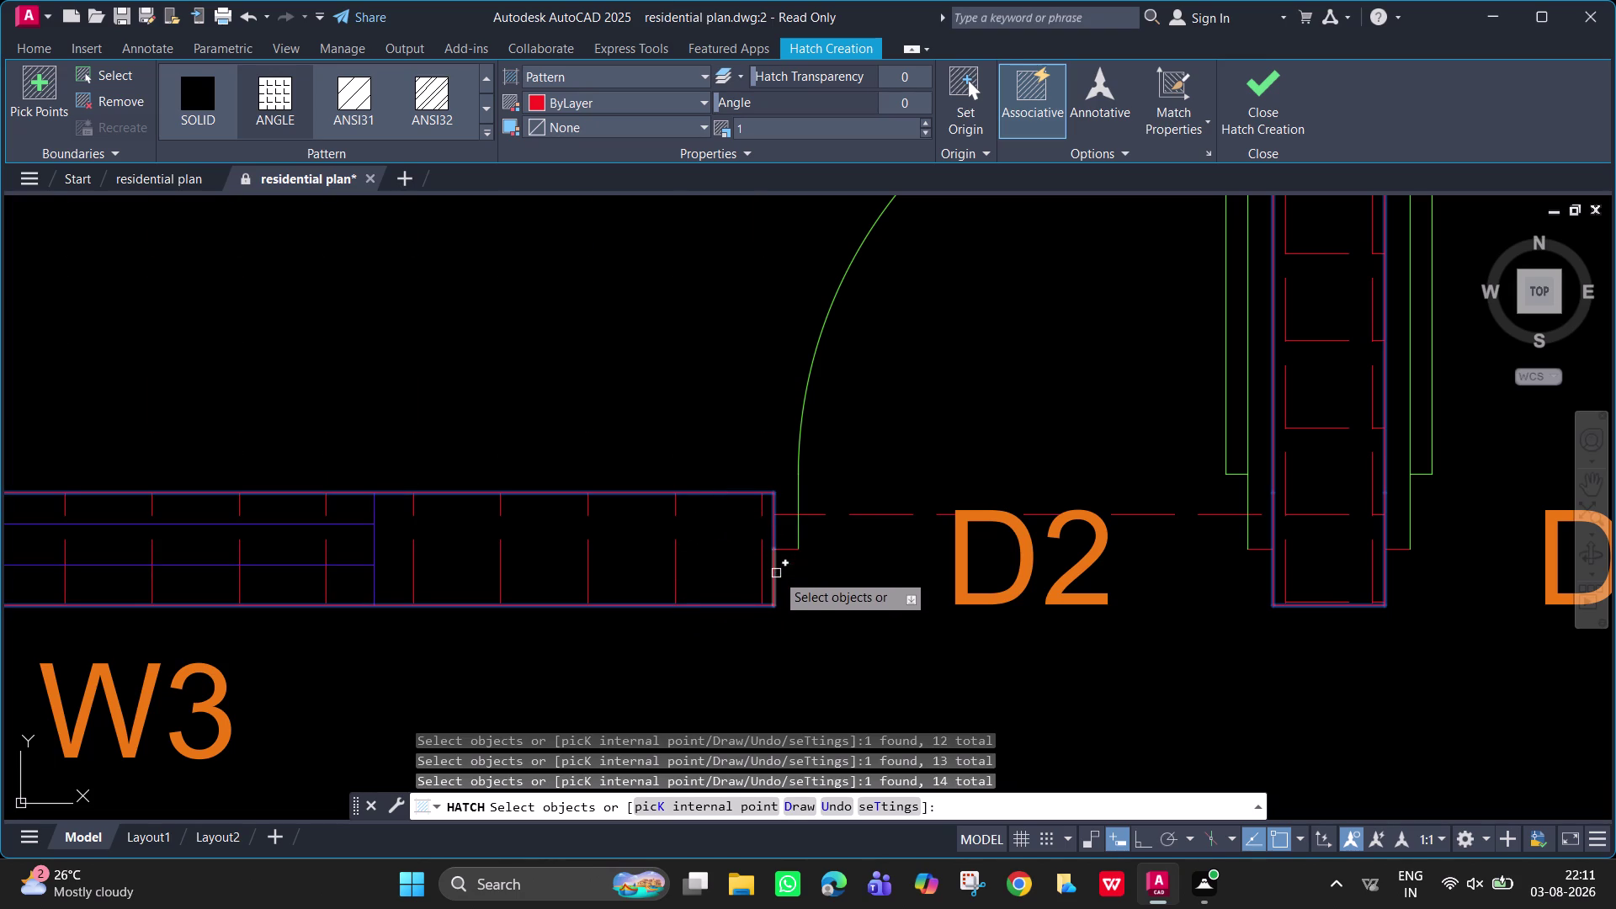
click(776, 574)
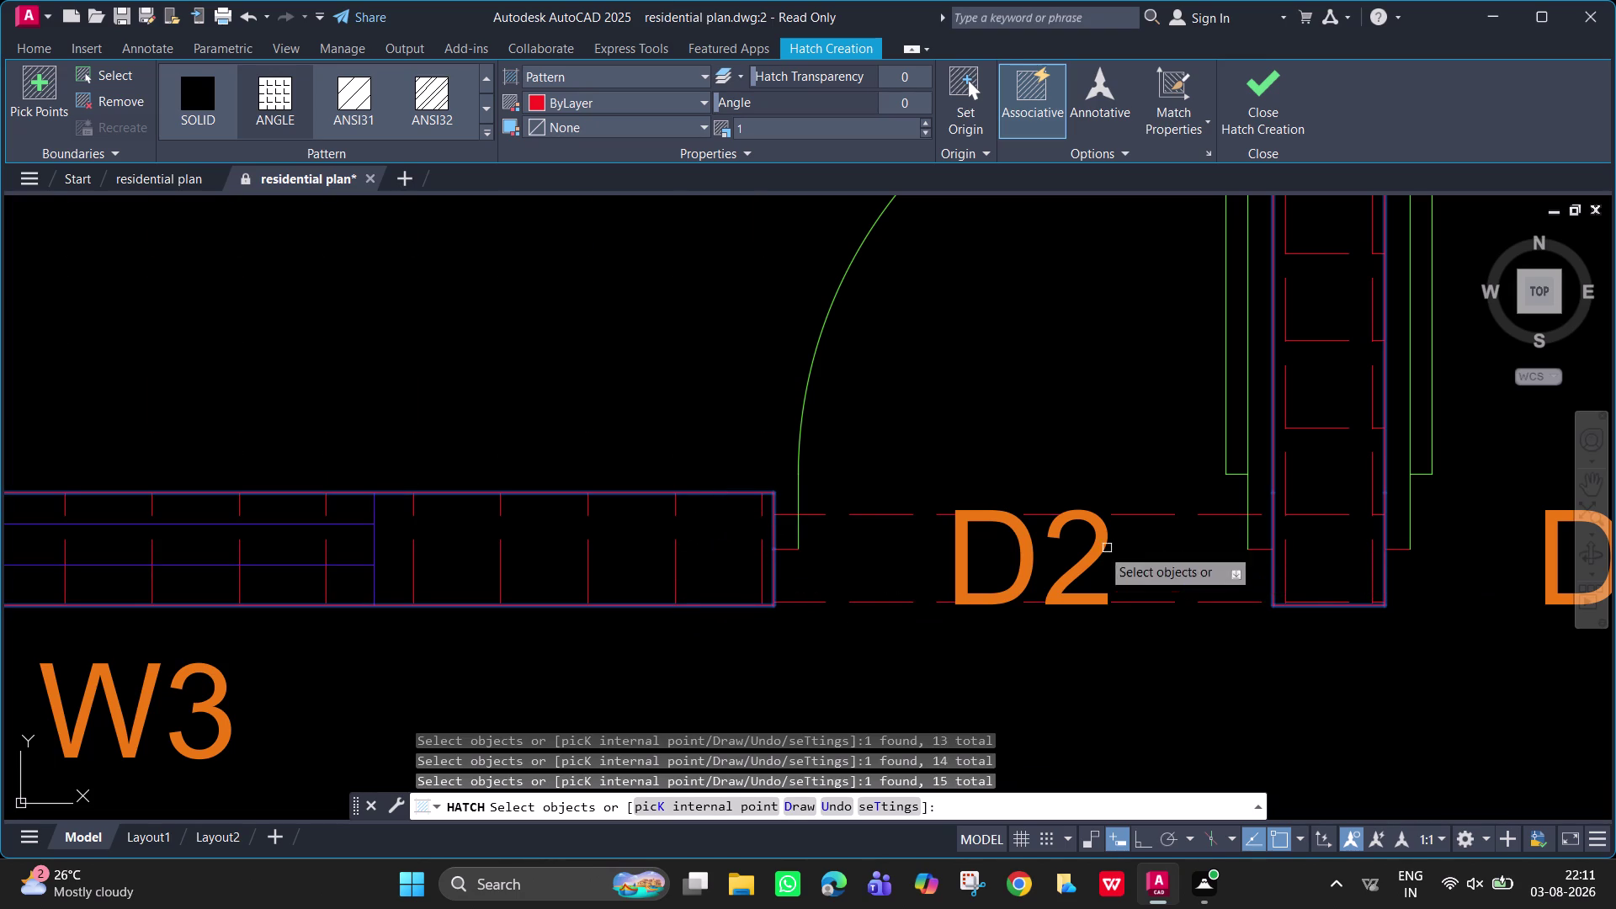
scroll(up, 3)
middle_drag(787, 527, 934, 488)
scroll(down, 3)
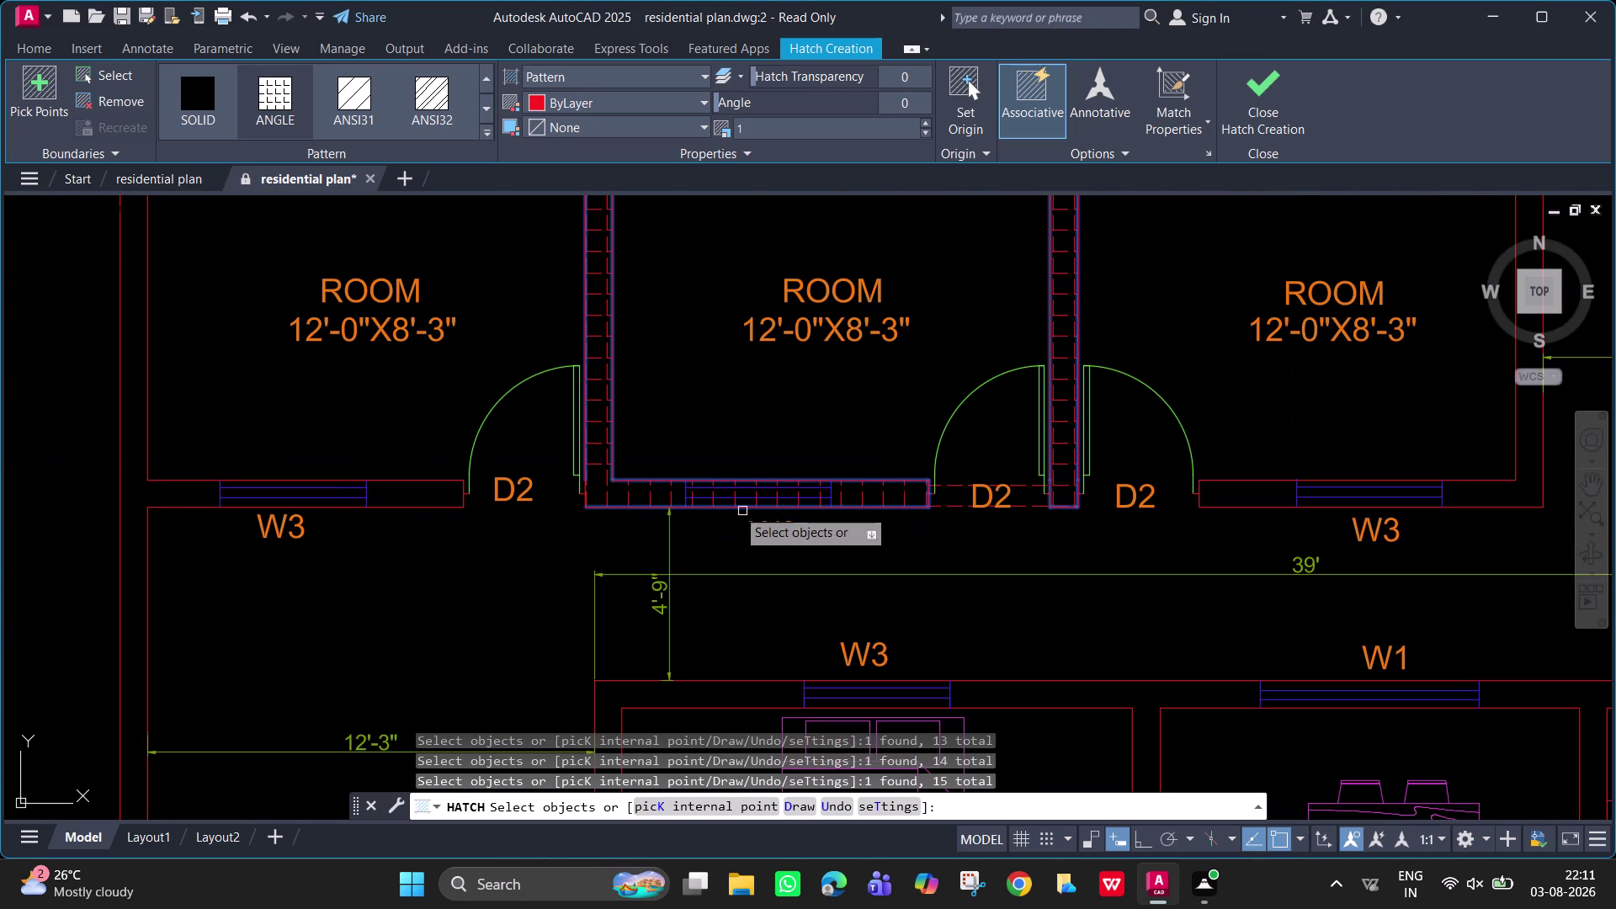
scroll(up, 3)
scroll(down, 3)
scroll(up, 3)
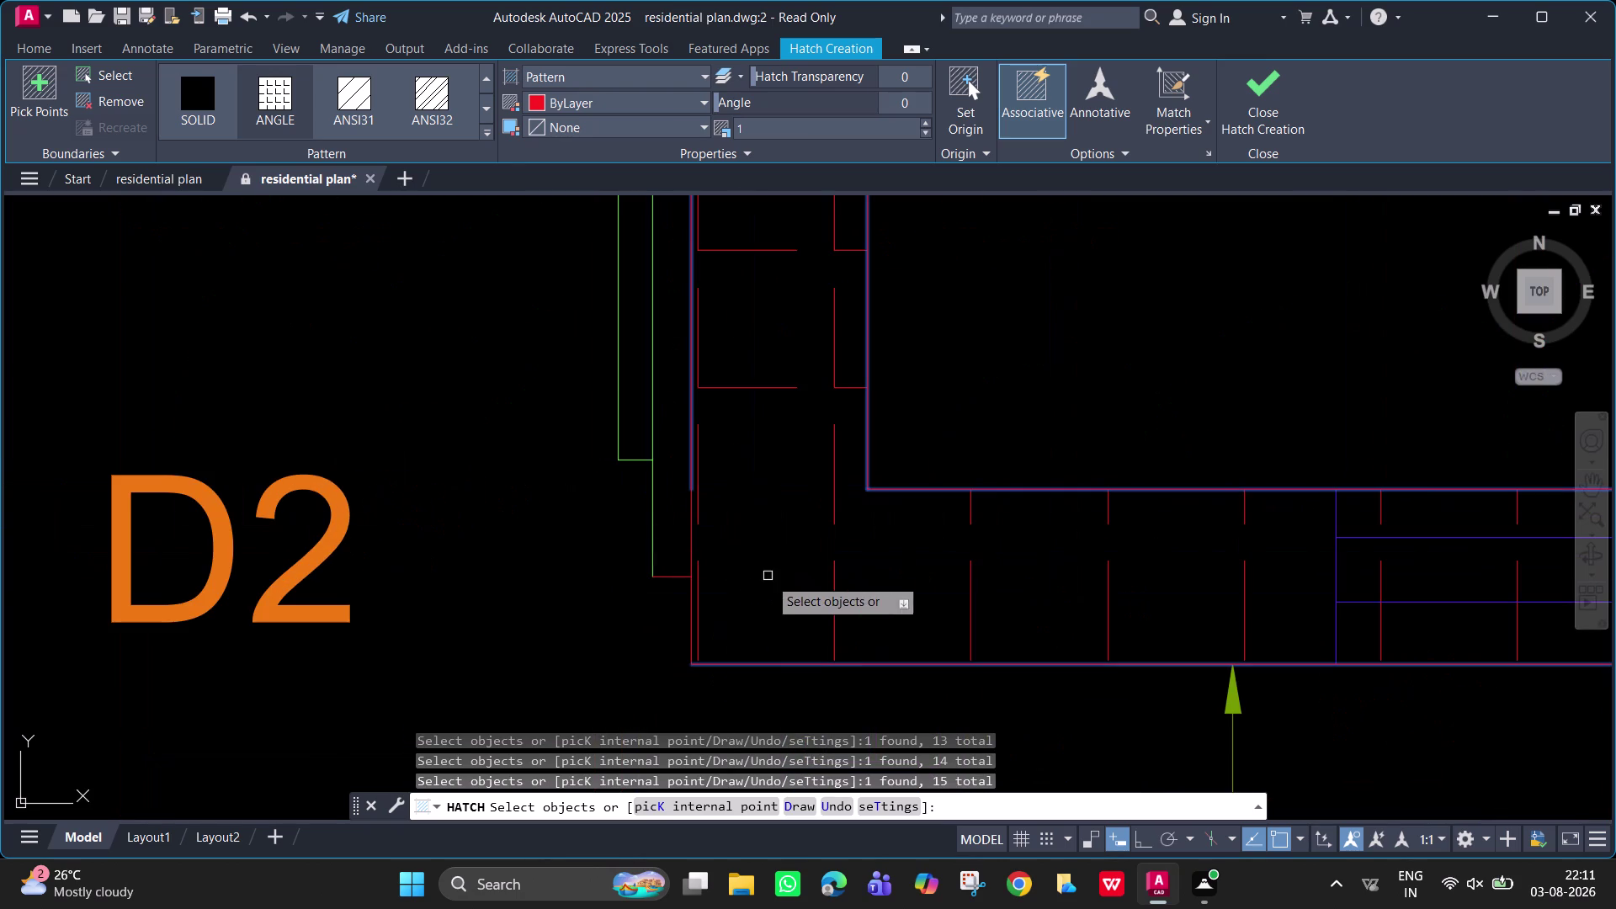
Add the lower wall lines under the rooms and beside the left D2.
click(692, 537)
scroll(down, 3)
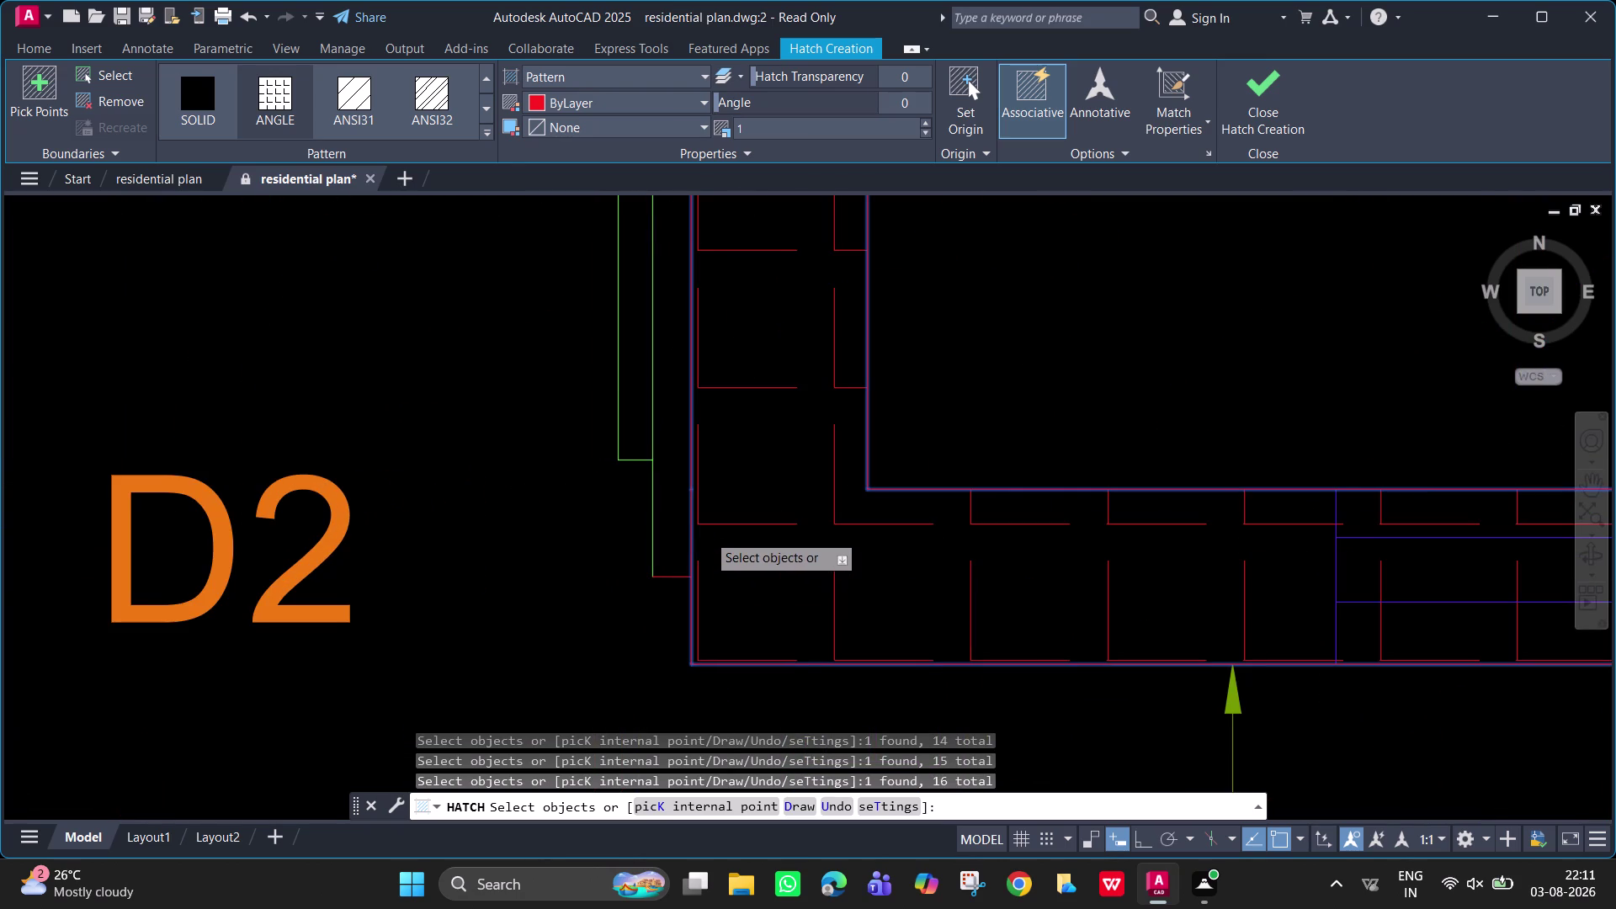
scroll(down, 3)
scroll(down, 3)
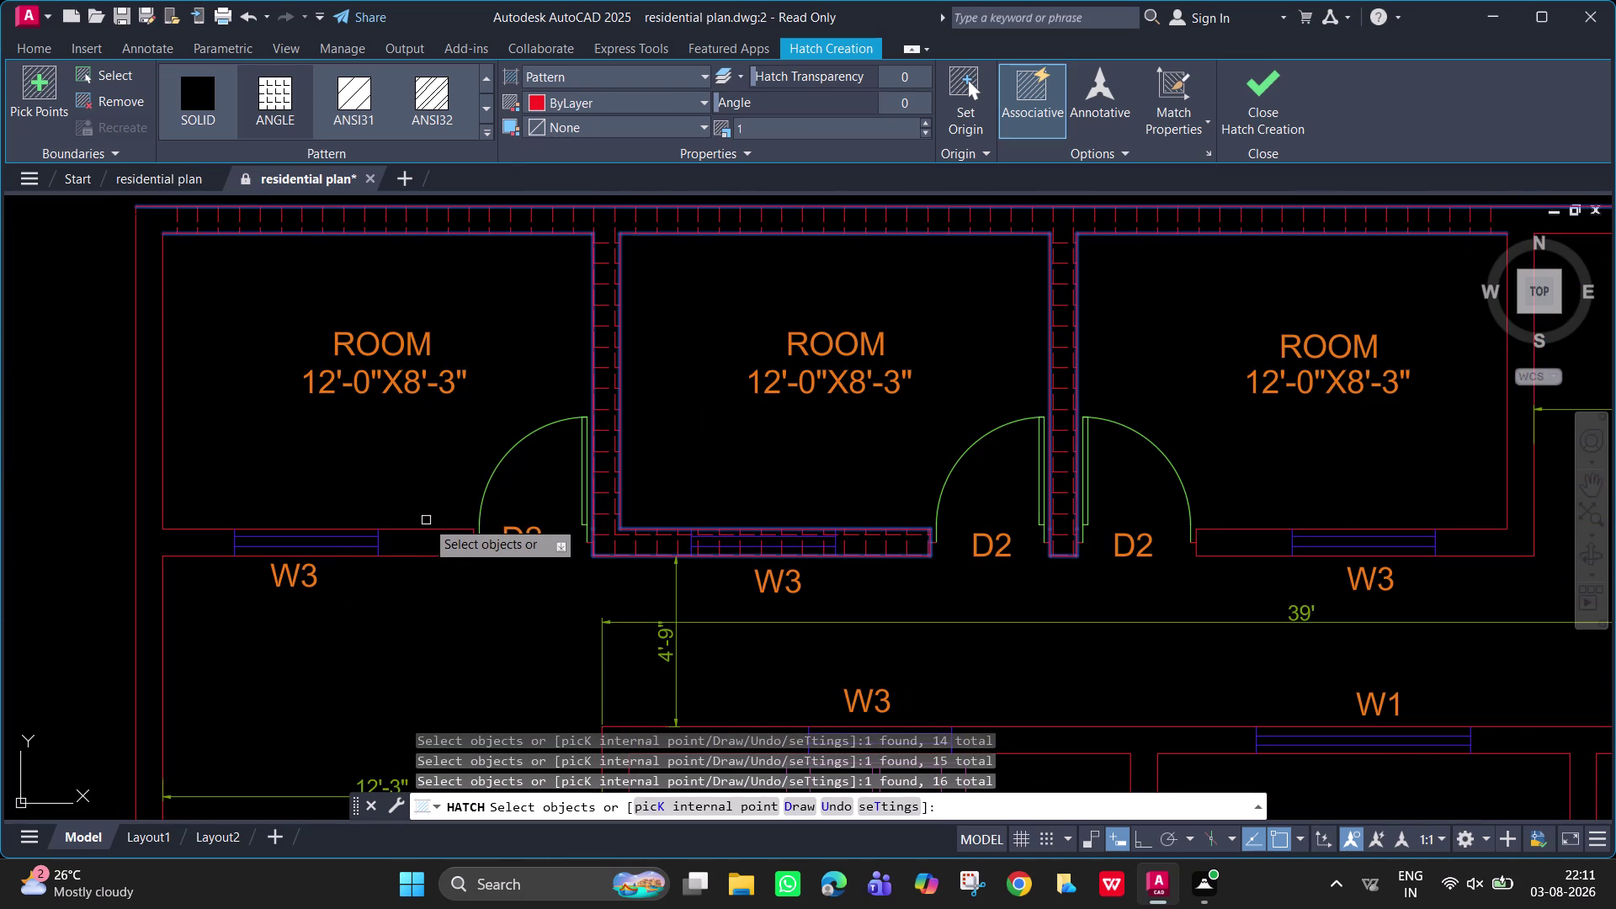
click(434, 532)
click(443, 554)
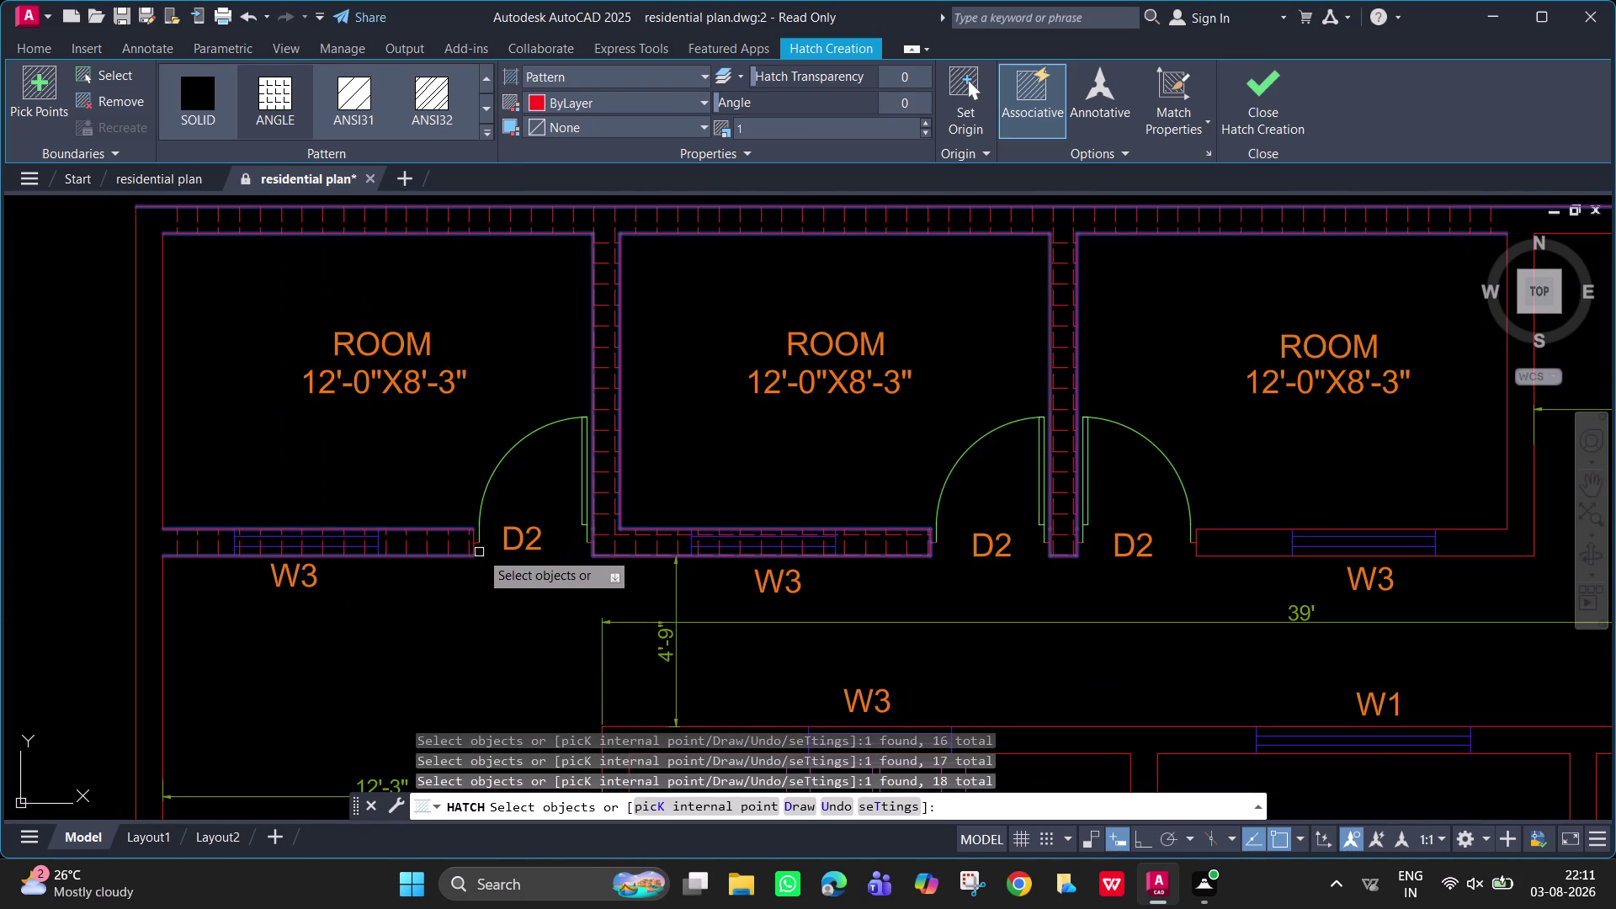
scroll(up, 3)
click(421, 537)
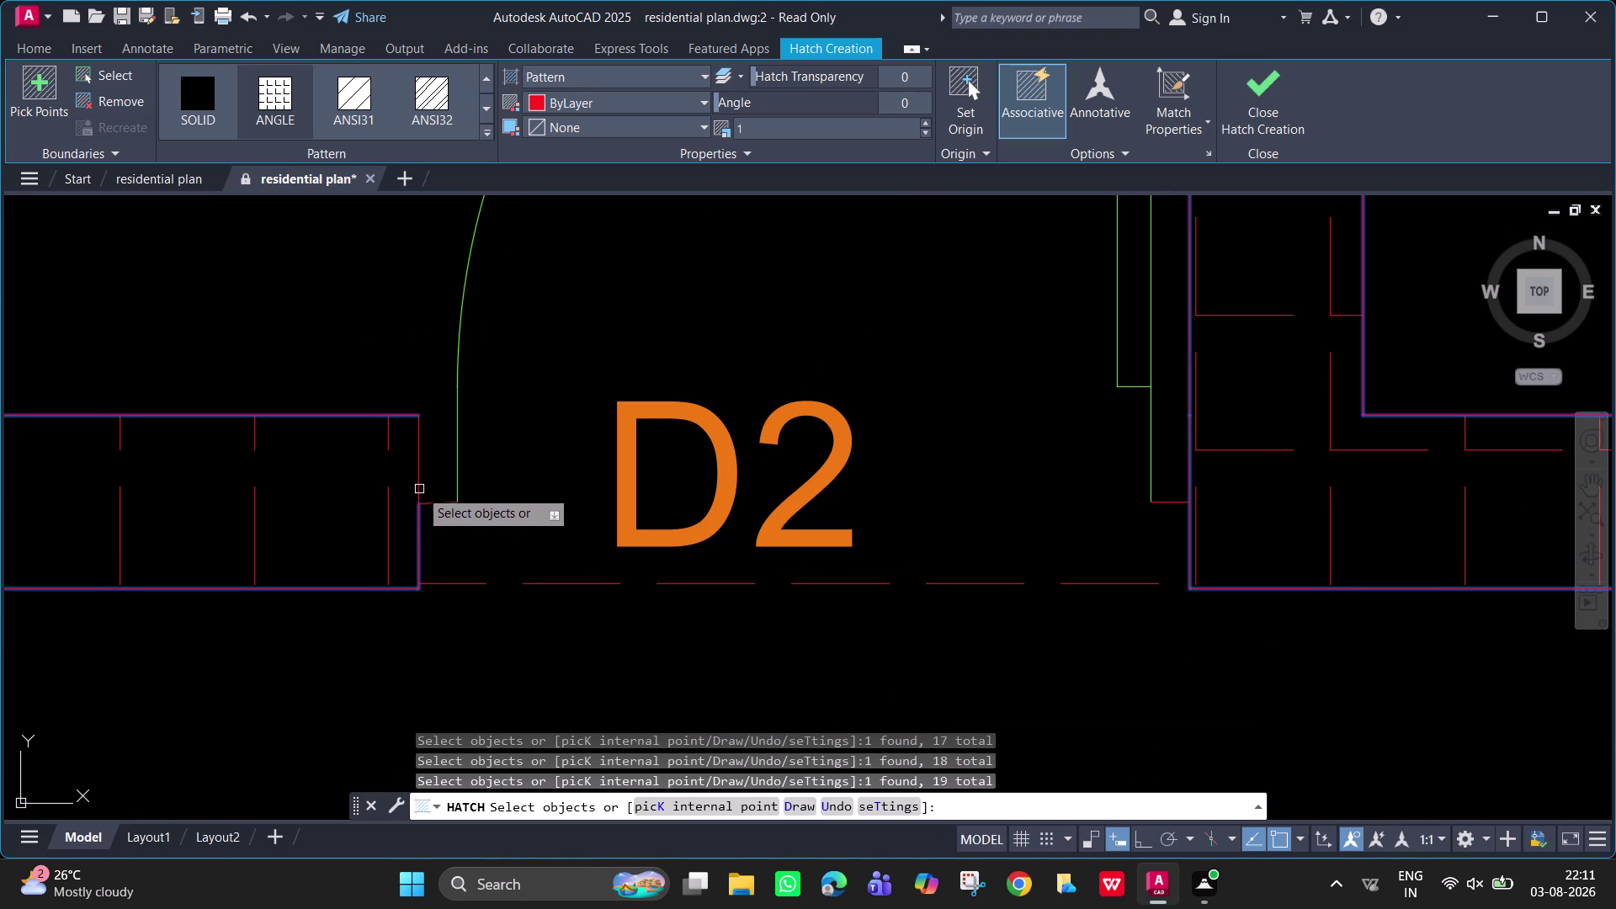
click(419, 487)
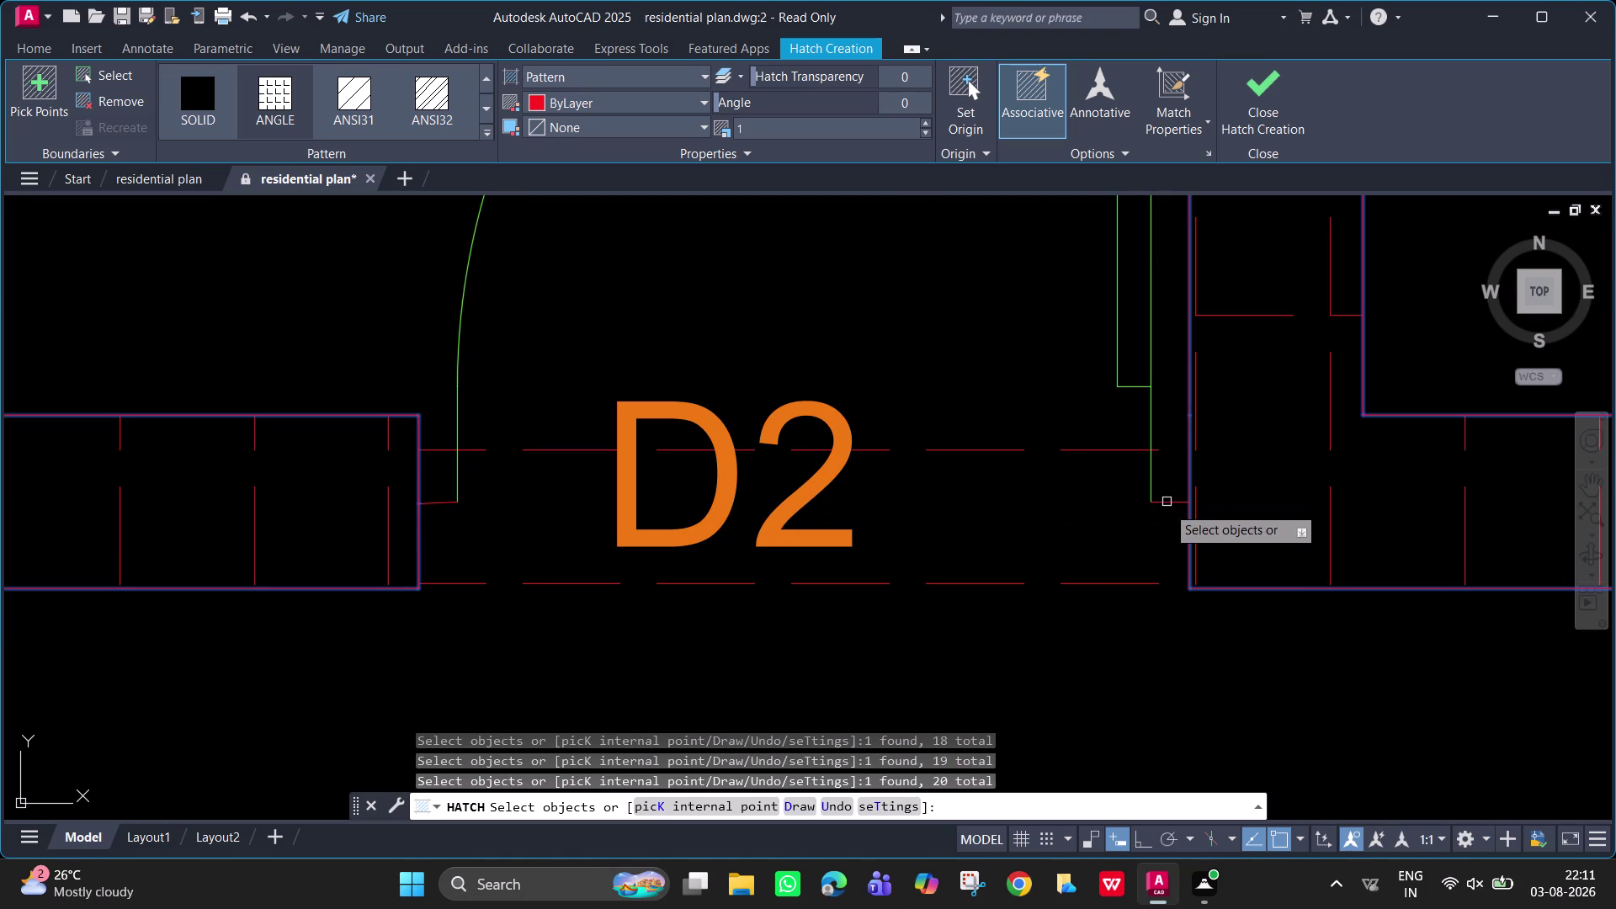
scroll(down, 3)
middle_drag(123, 559, 478, 563)
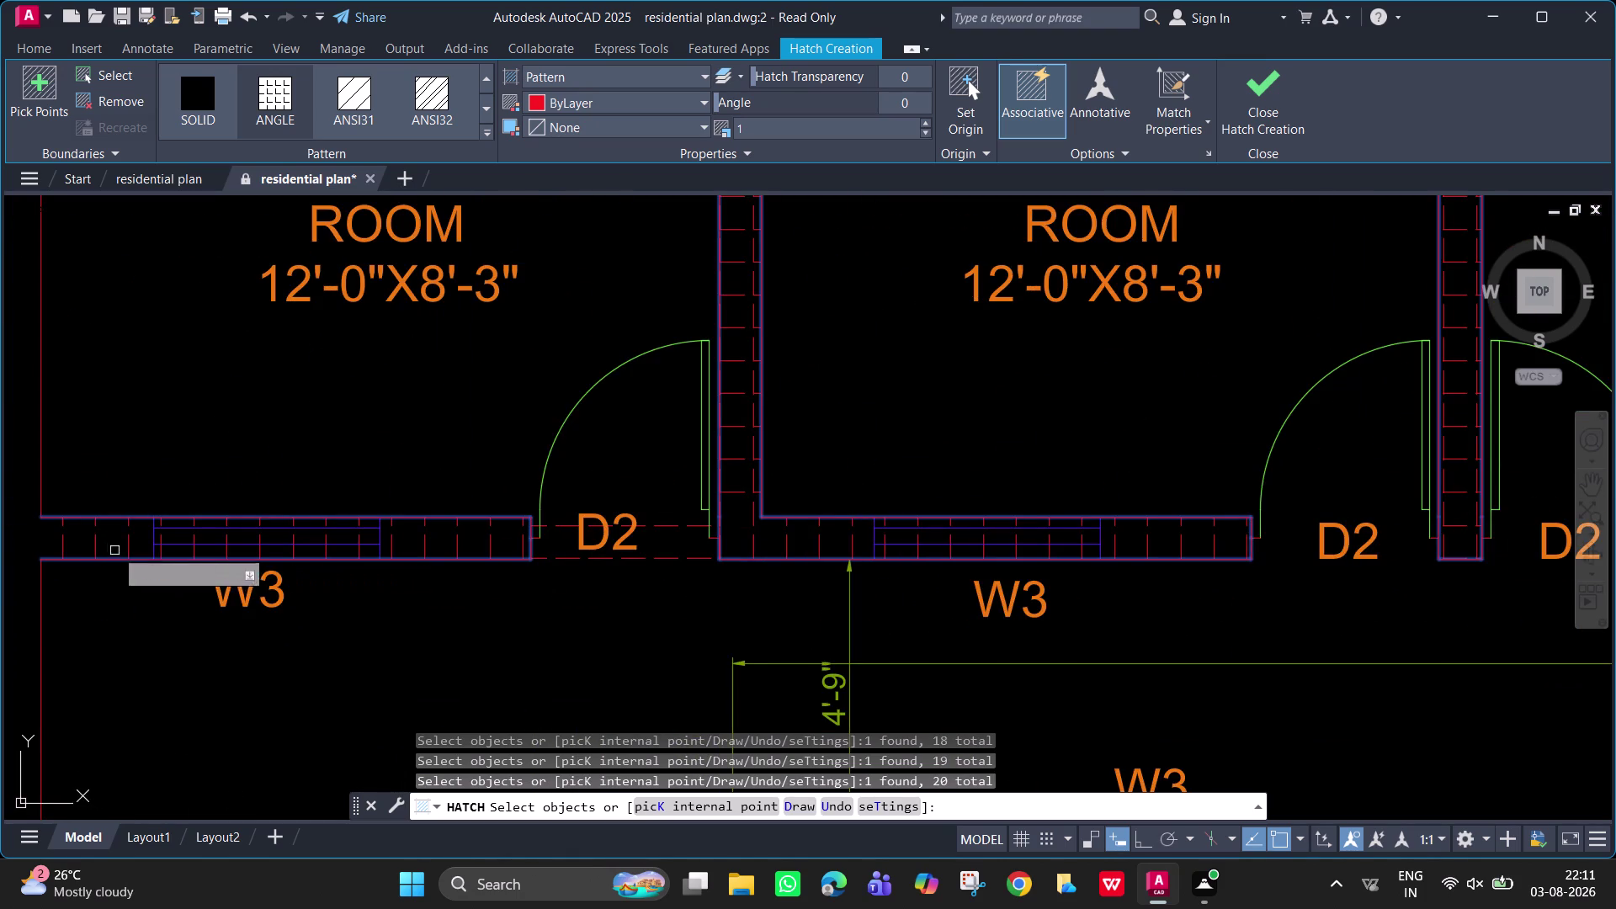
Window-select the left outer wall and its lower line for the hatch.
middle_drag(112, 548, 721, 545)
click(654, 454)
click(646, 451)
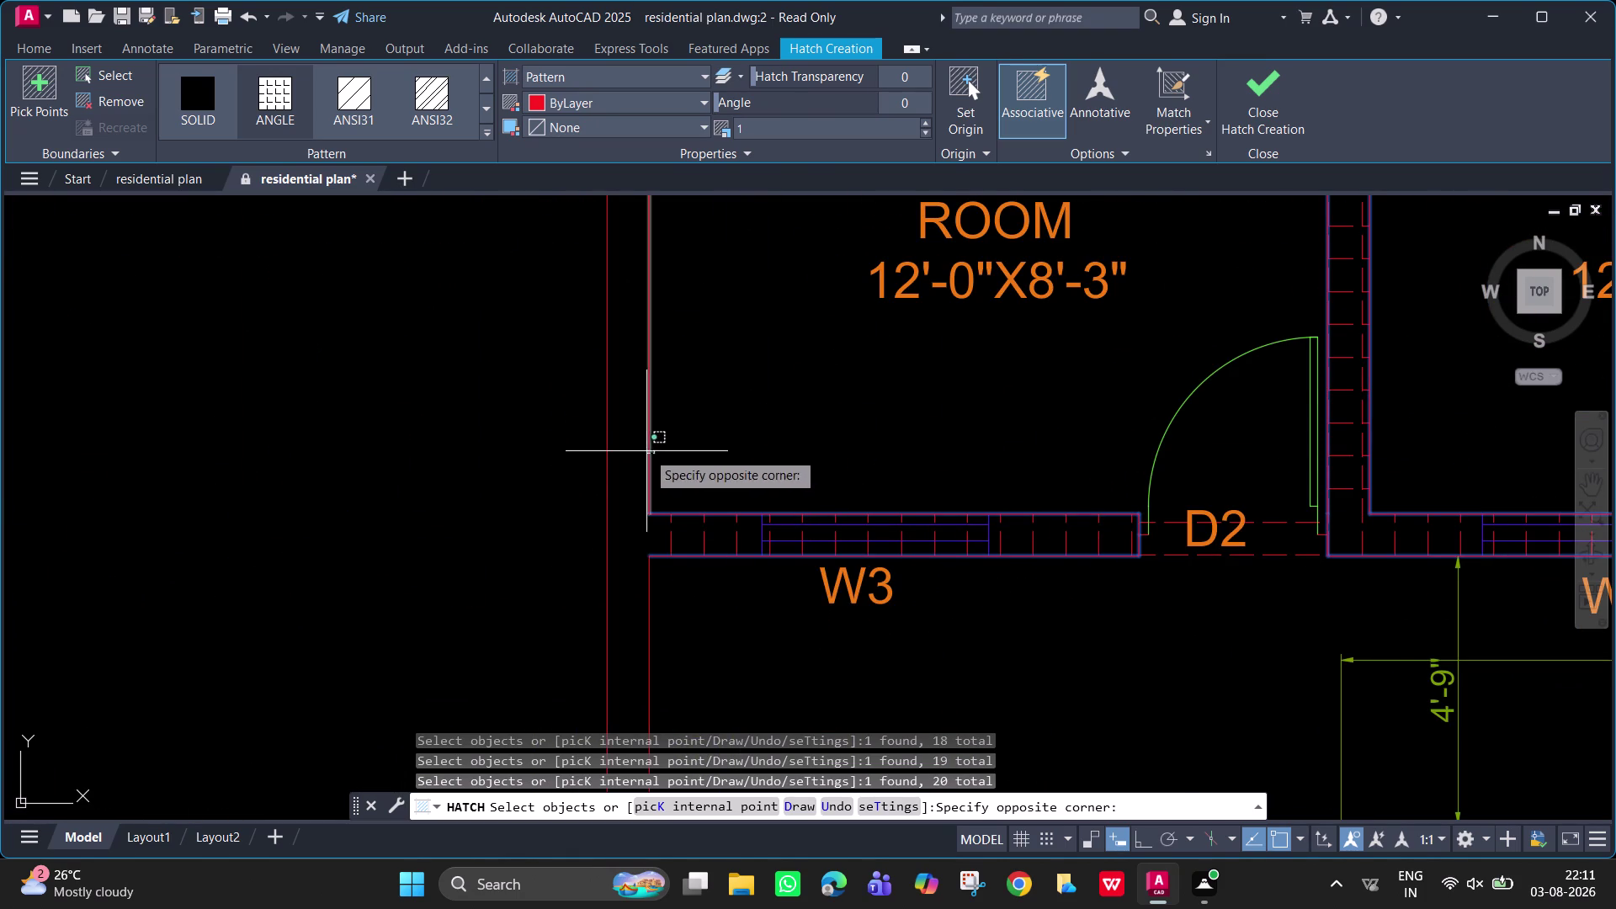
click(604, 448)
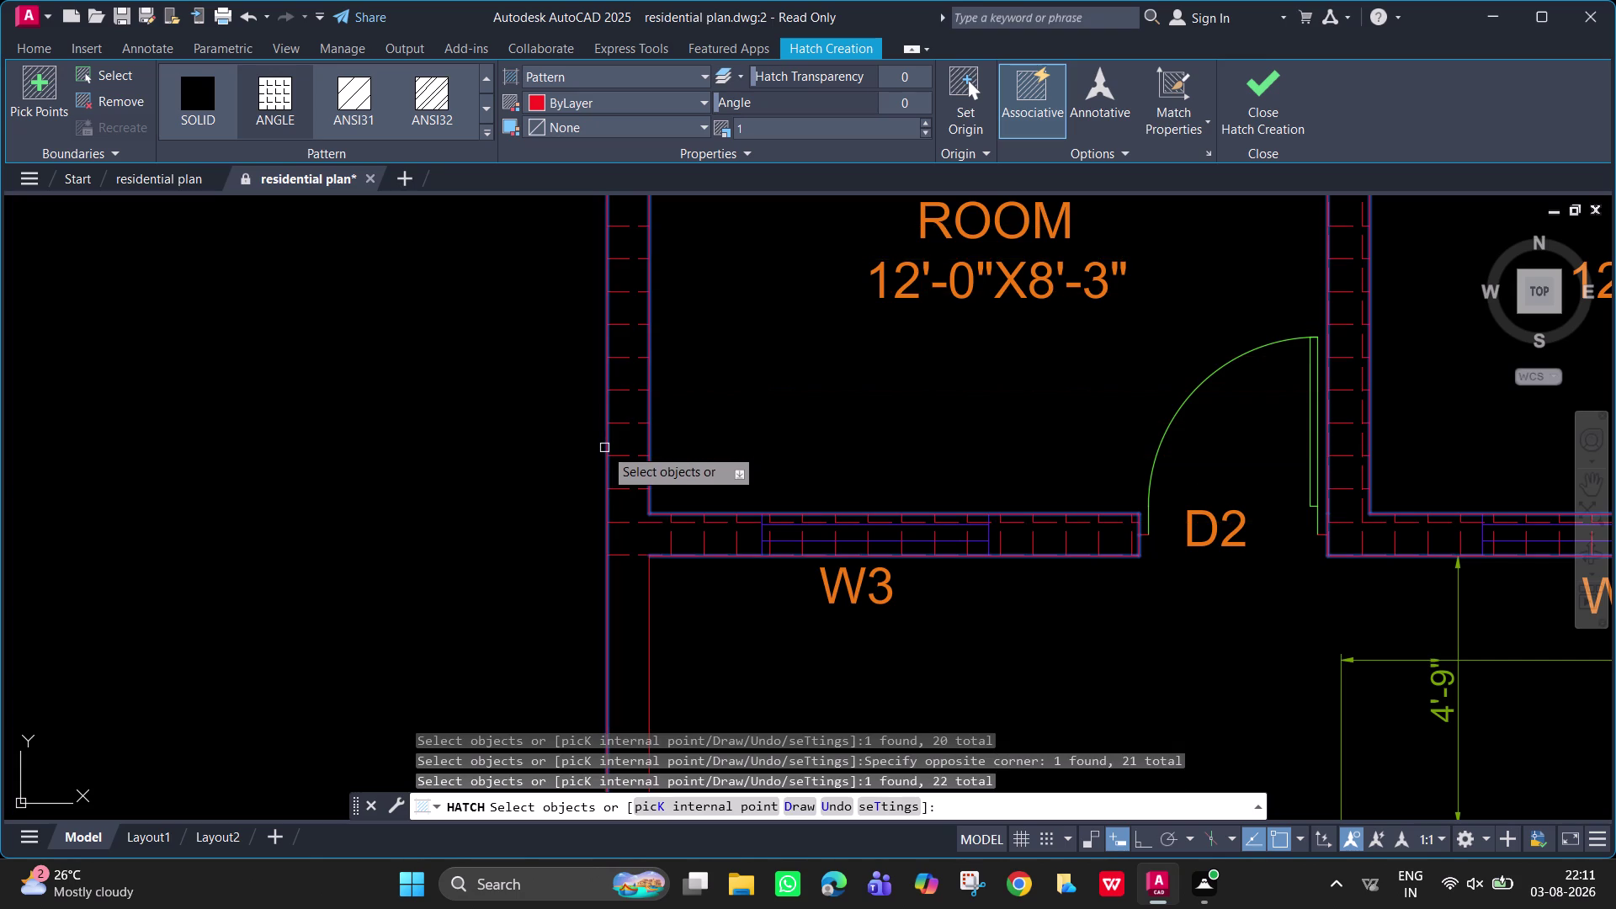
middle_drag(643, 527, 649, 379)
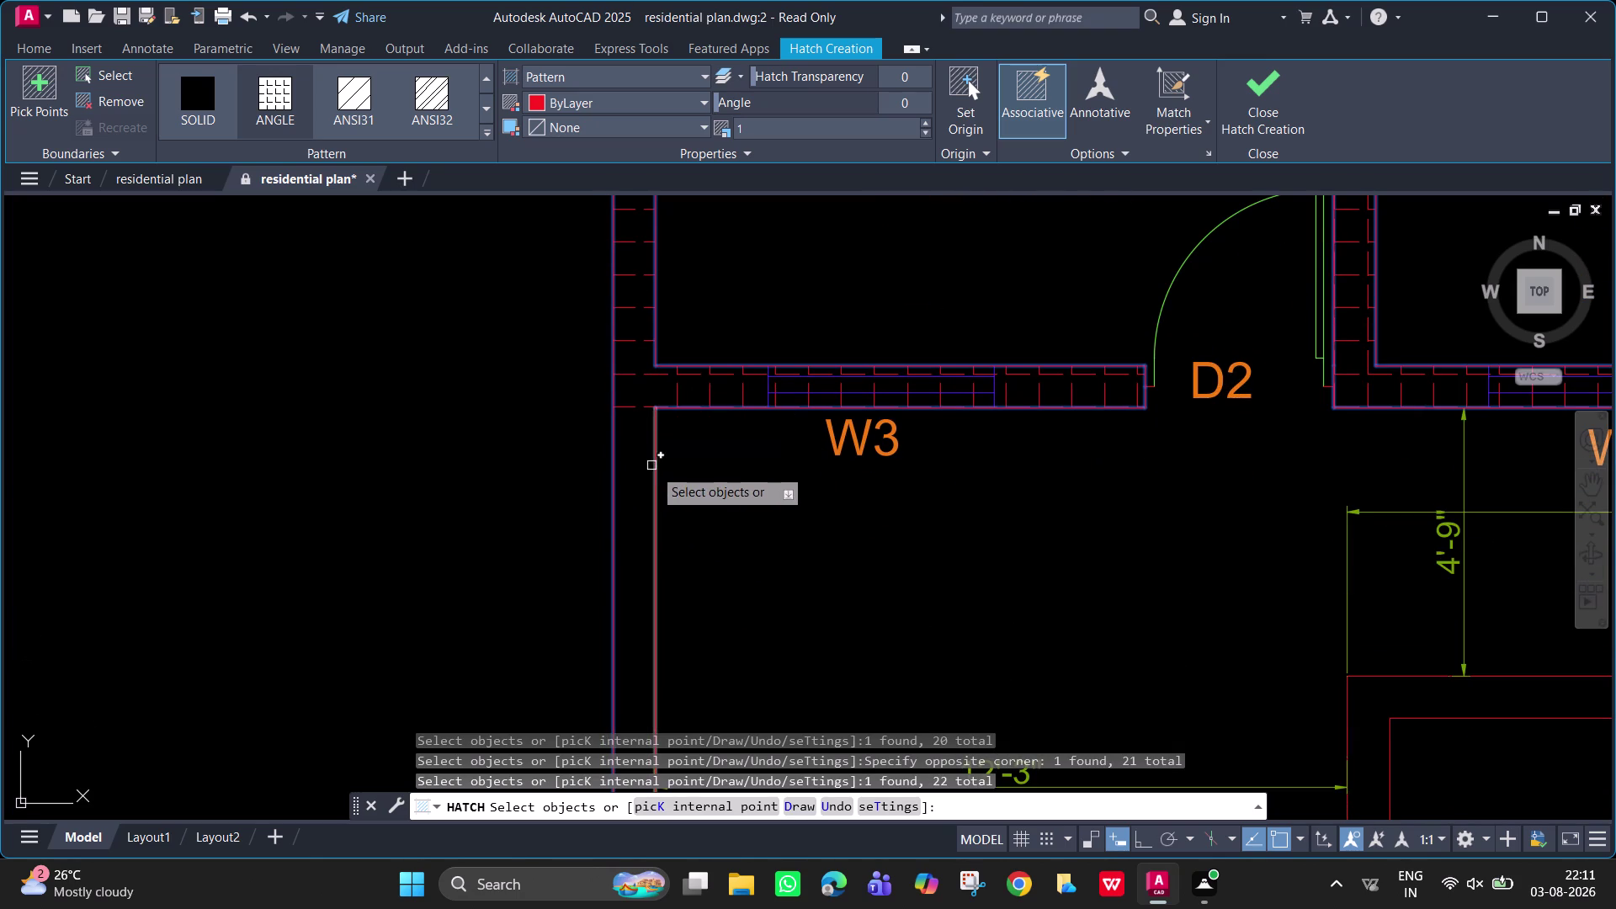
click(653, 469)
Undo the last wall selection and cancel the hatch command.
scroll(down, 3)
middle_drag(690, 568, 675, 316)
middle_drag(779, 476, 737, 261)
middle_drag(734, 496, 724, 247)
middle_drag(732, 526, 688, 382)
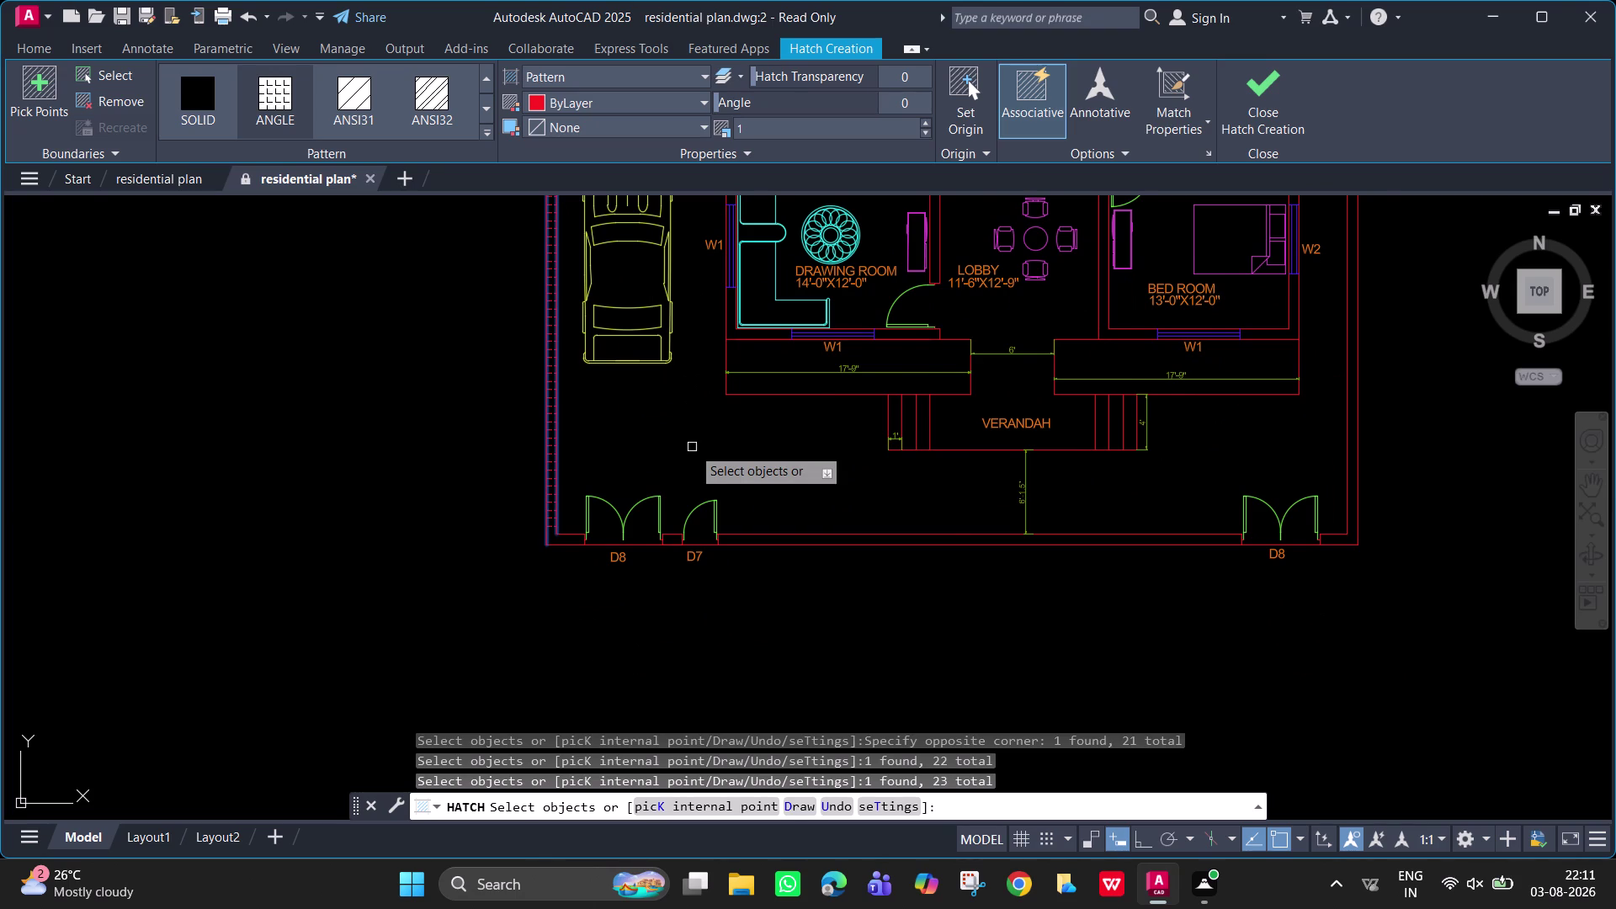
middle_drag(703, 479, 738, 695)
middle_drag(700, 357, 689, 612)
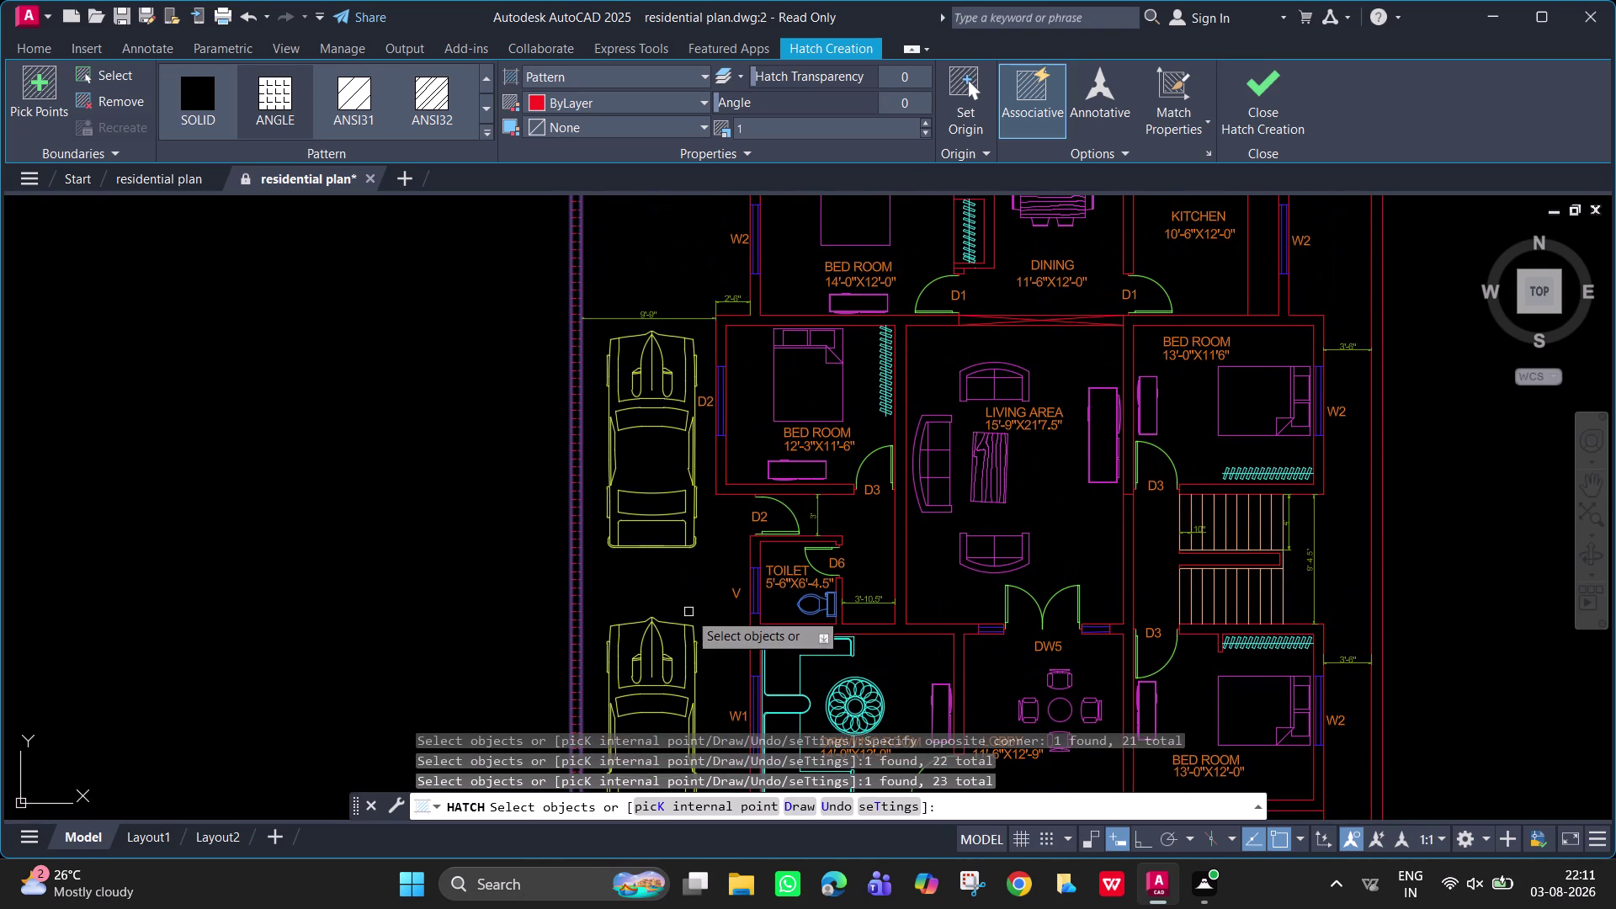
middle_drag(688, 612, 726, 450)
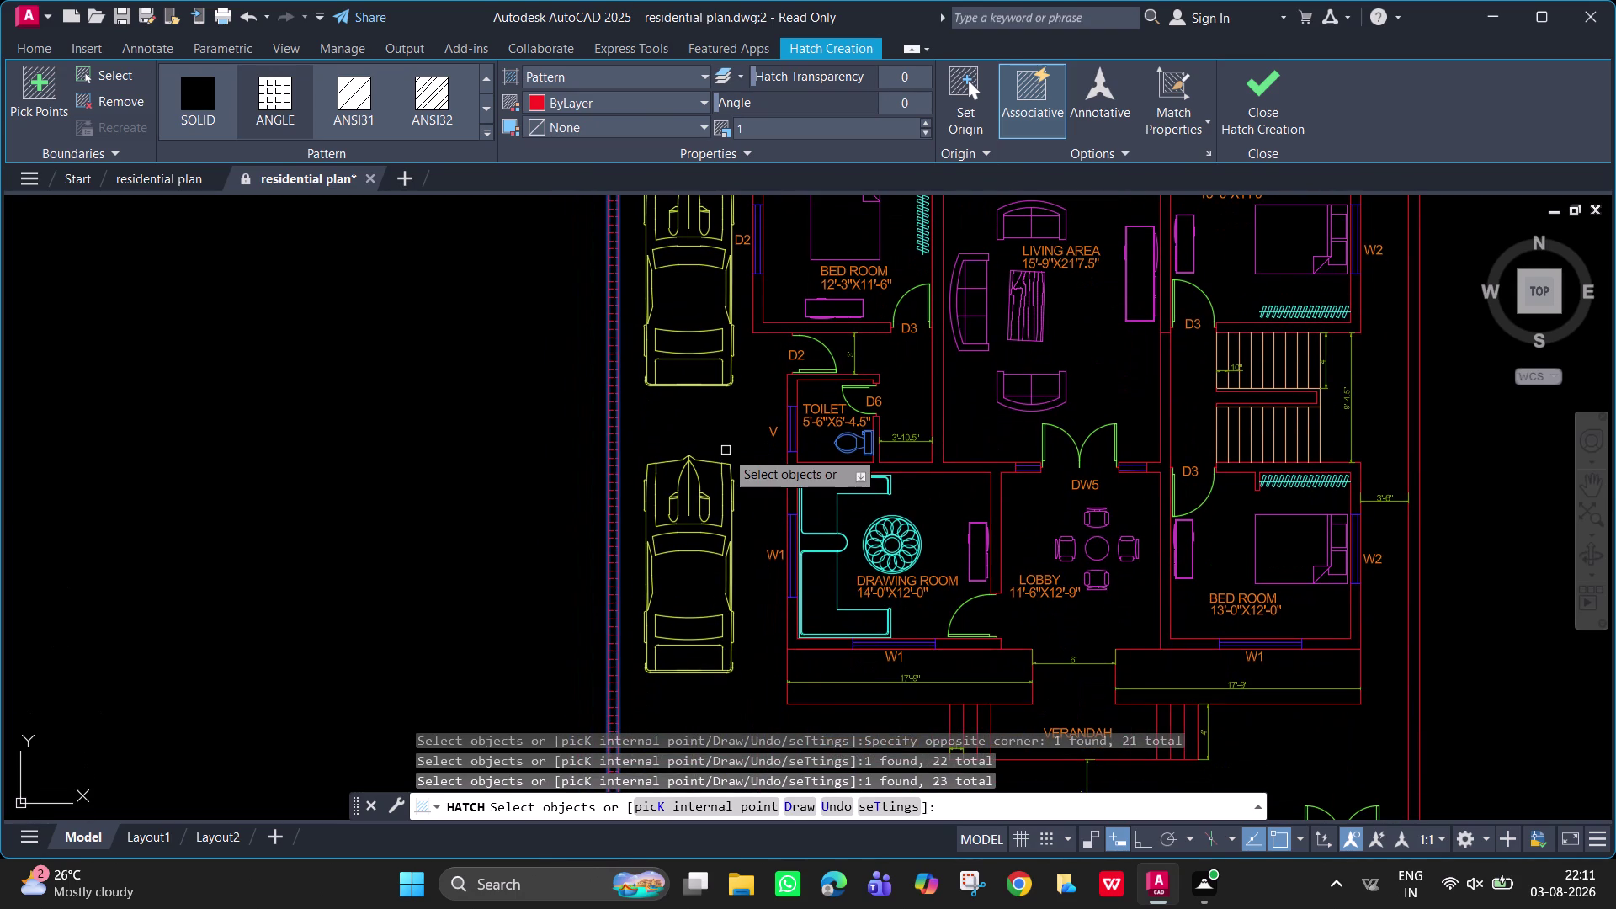
middle_drag(726, 451, 737, 663)
middle_drag(740, 325, 744, 633)
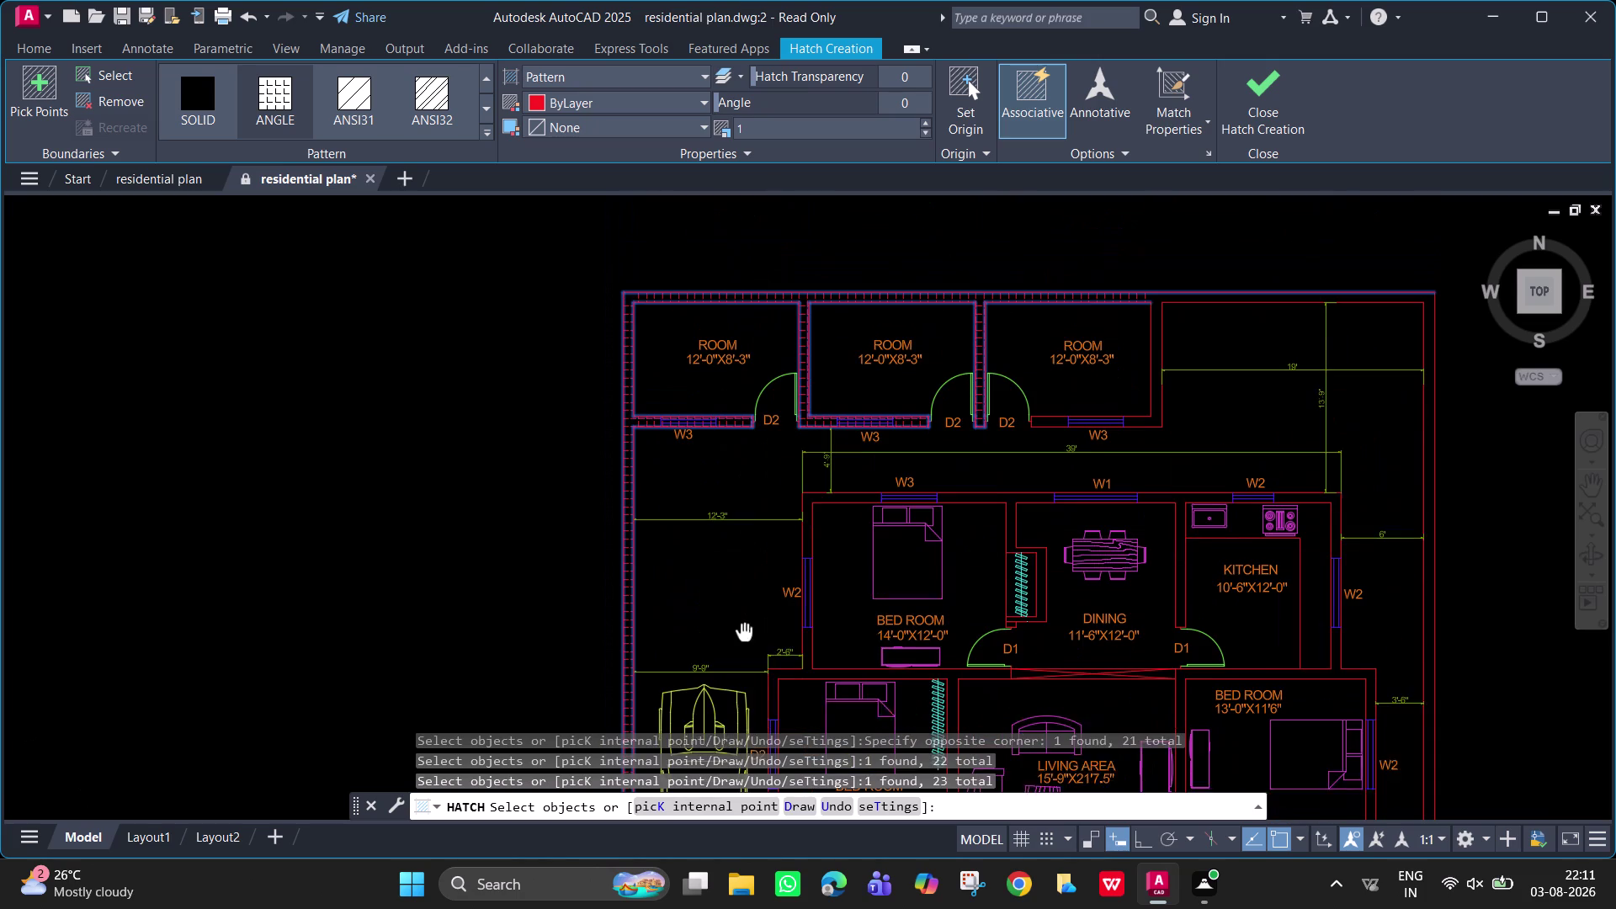
middle_drag(744, 633, 744, 634)
scroll(up, 3)
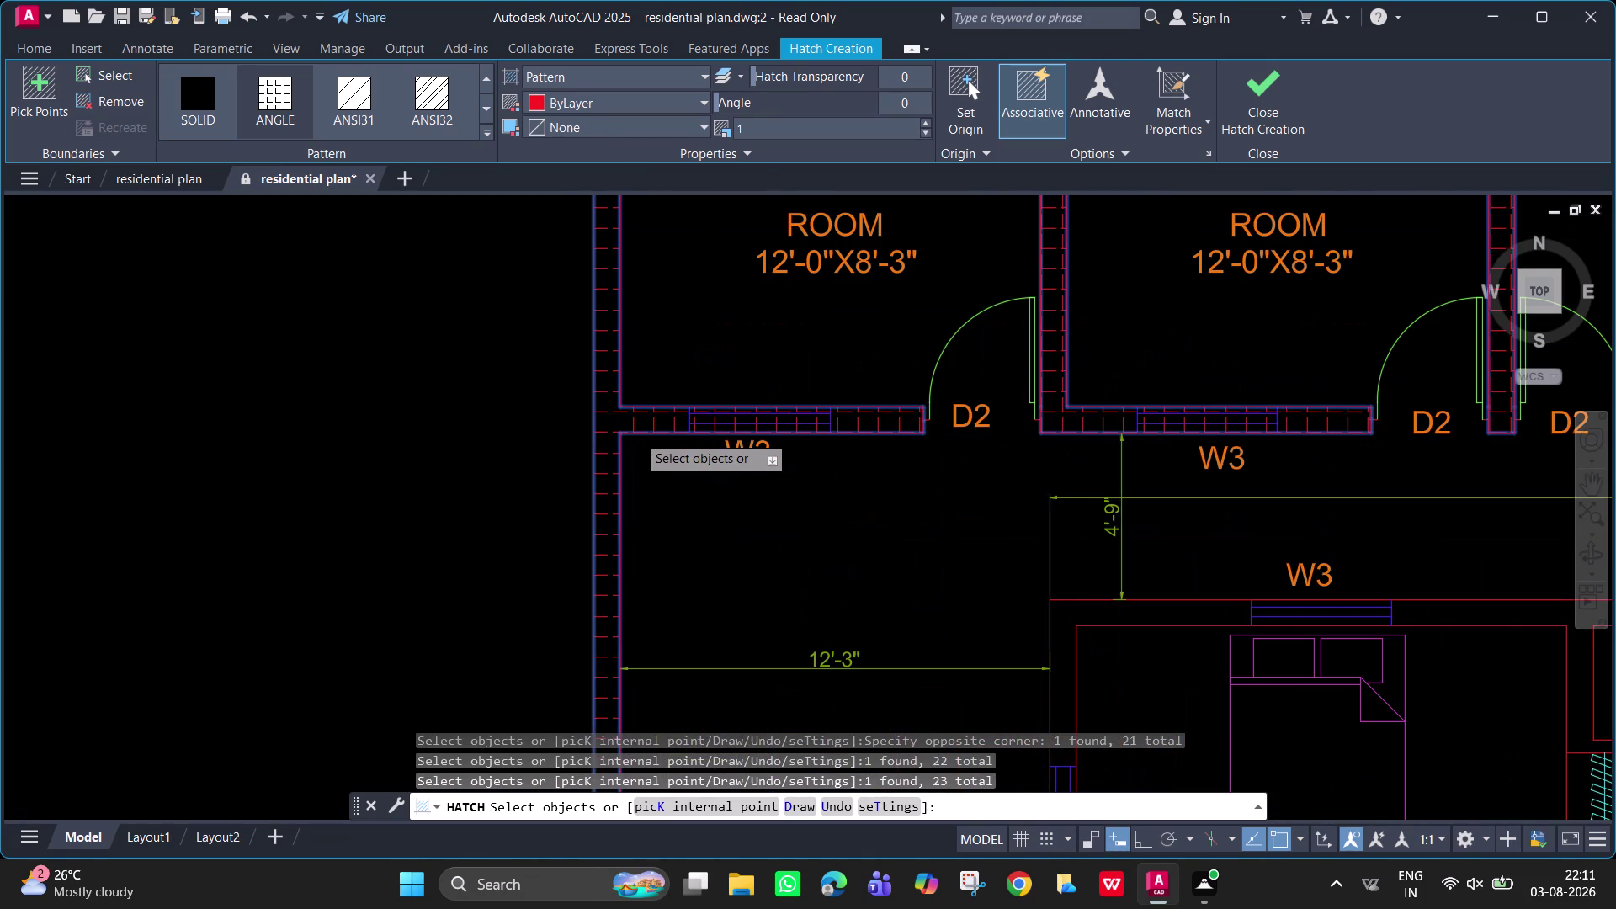
key(ctrl+z)
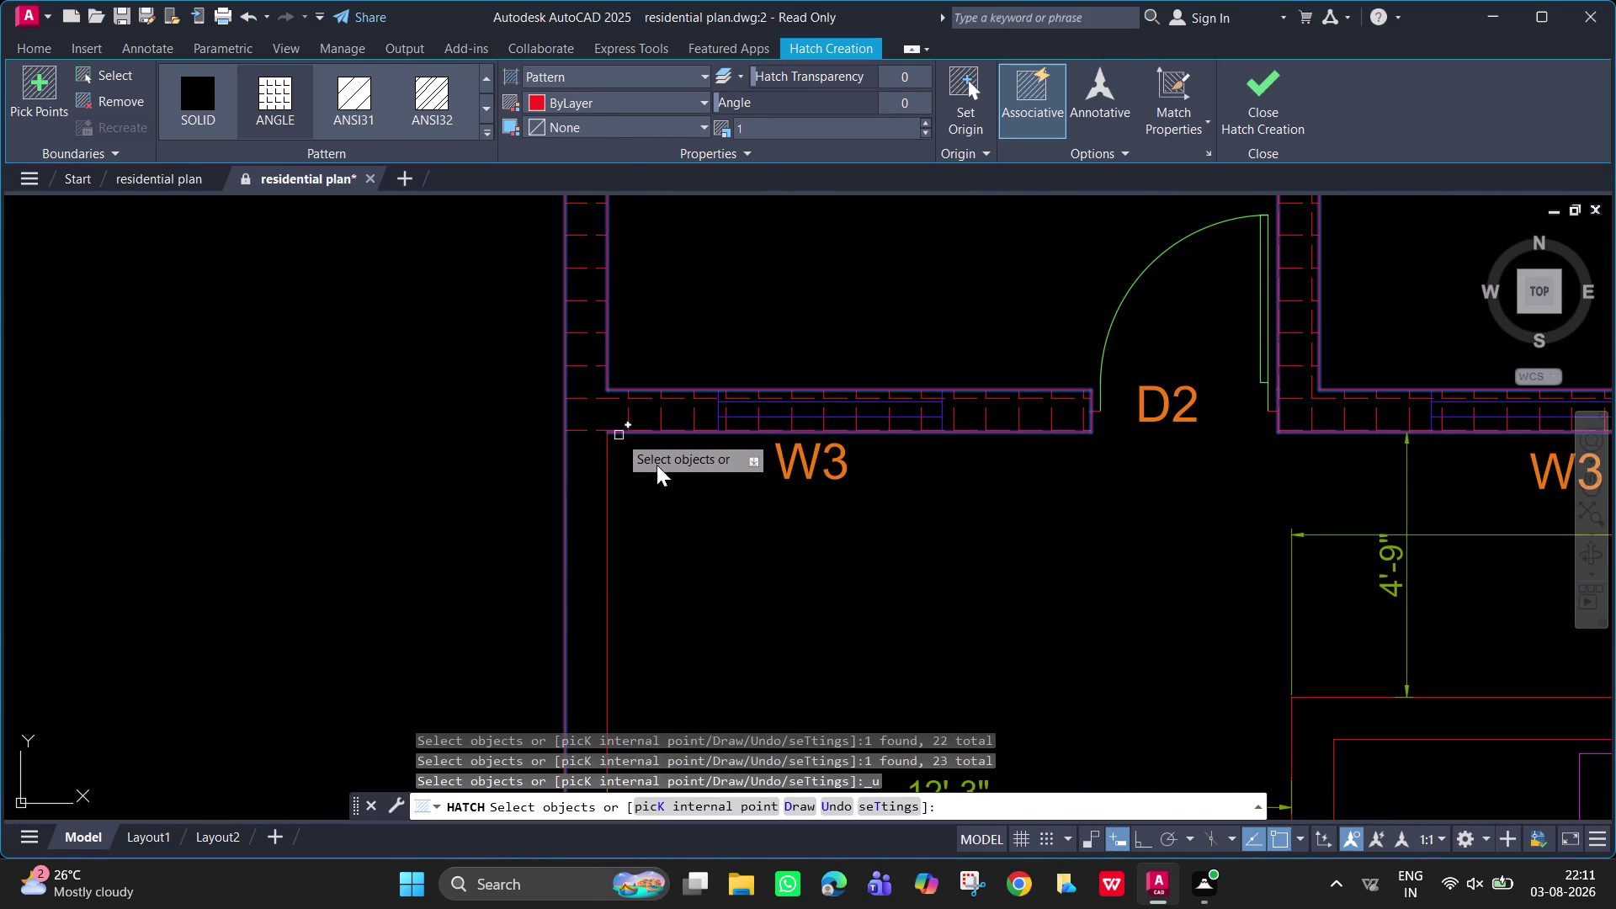
scroll(down, 3)
scroll(up, 3)
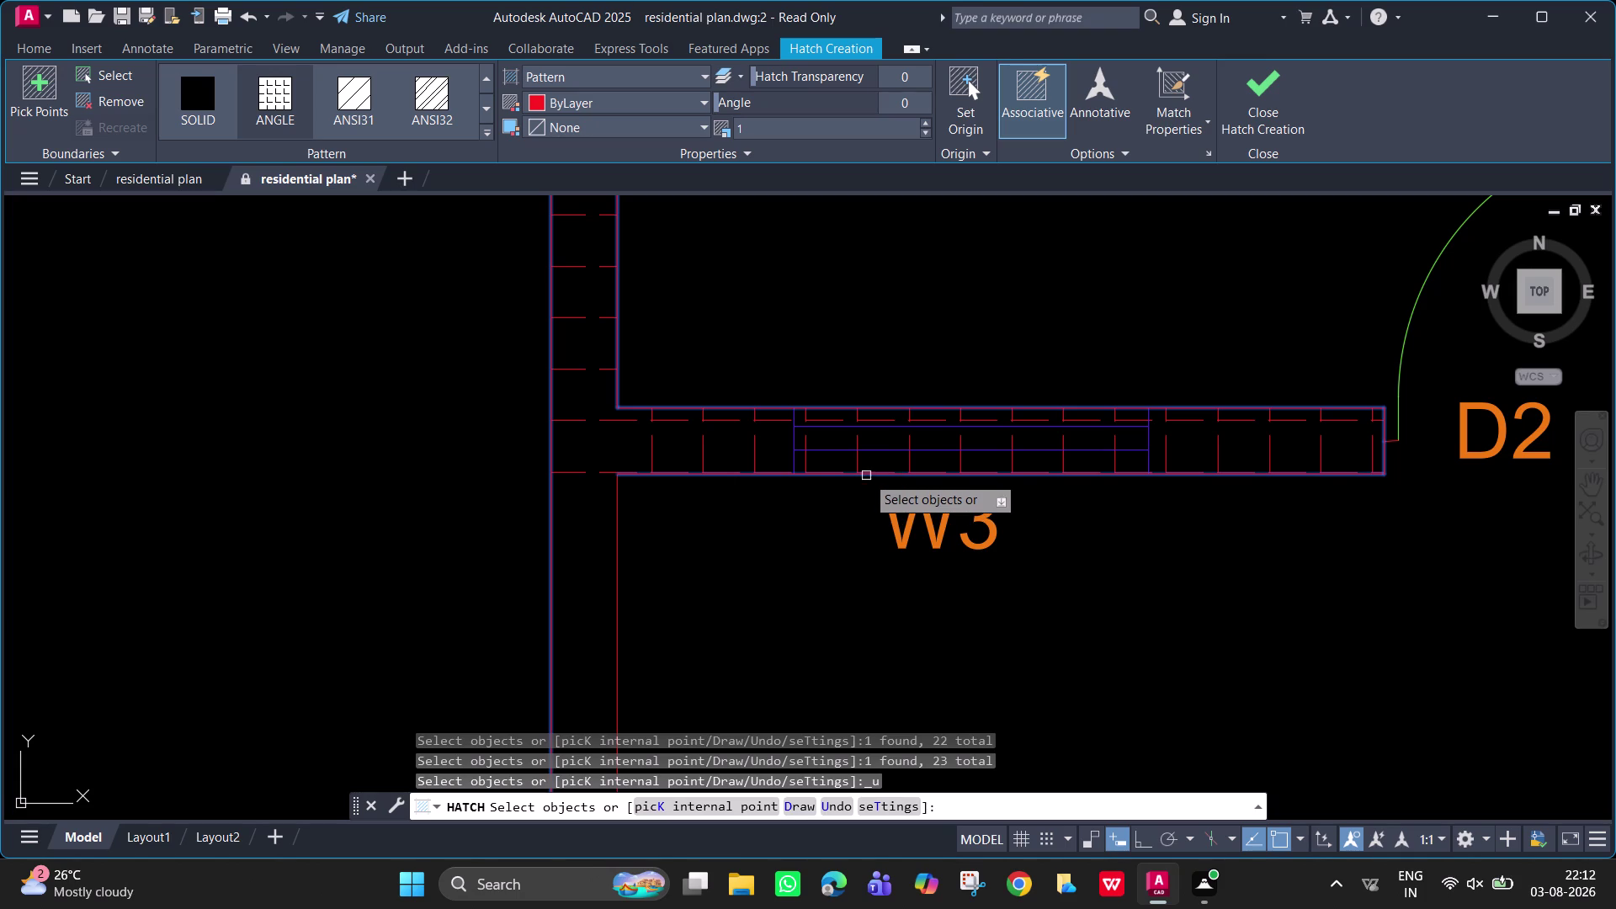
key(Escape)
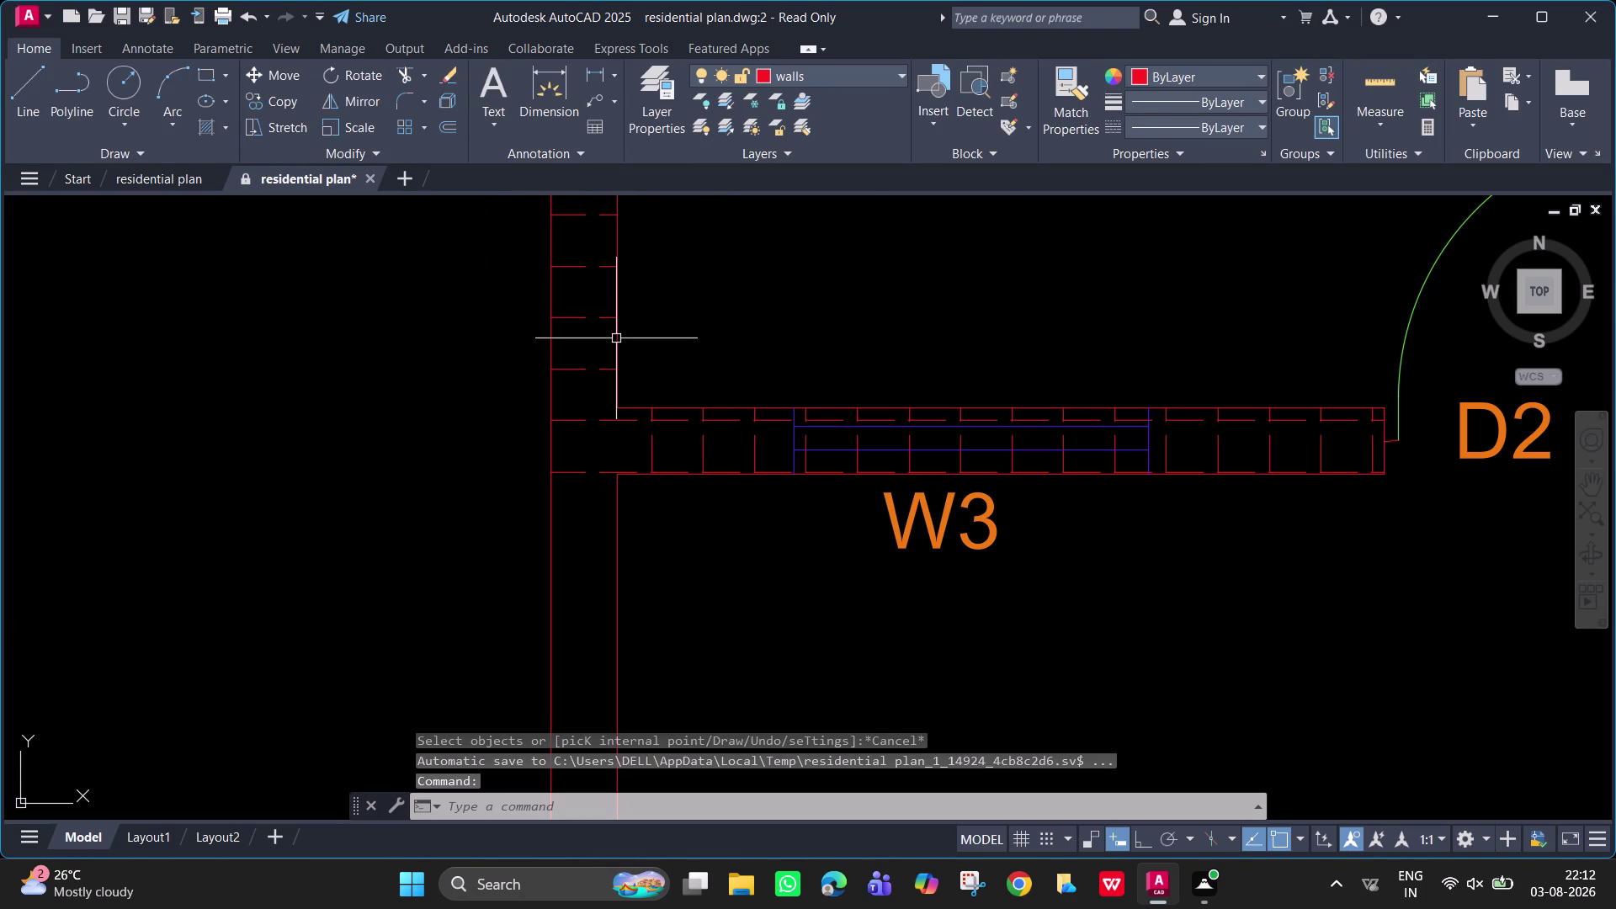
Start a new ANSI32 hatch and pick the wall beside W3.
text(H)
key(space)
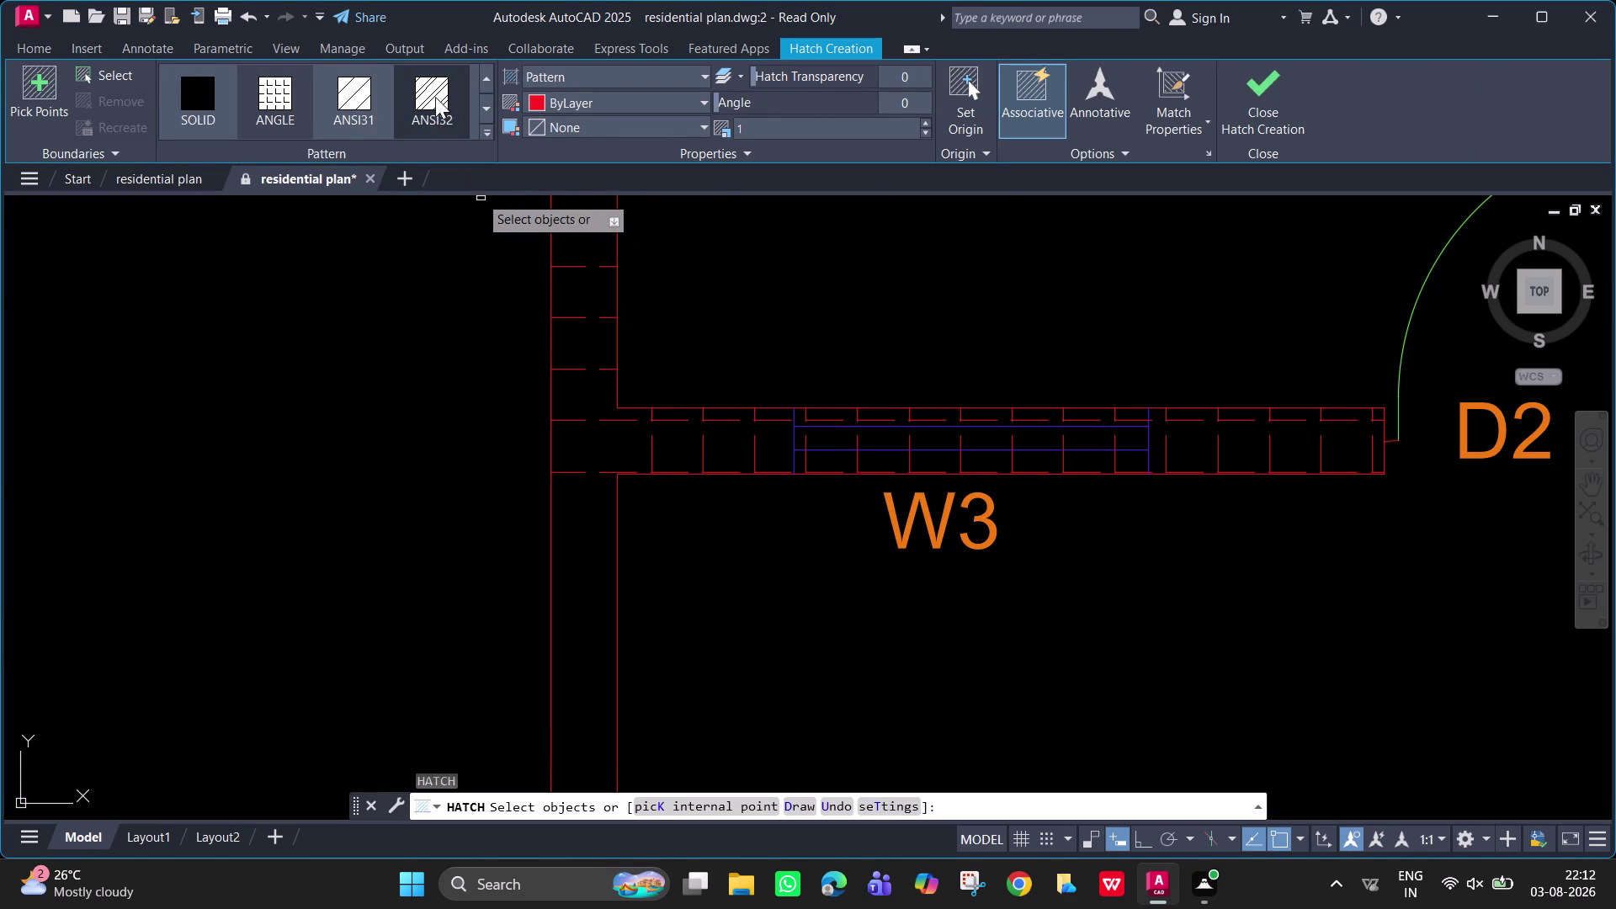
click(359, 91)
click(432, 93)
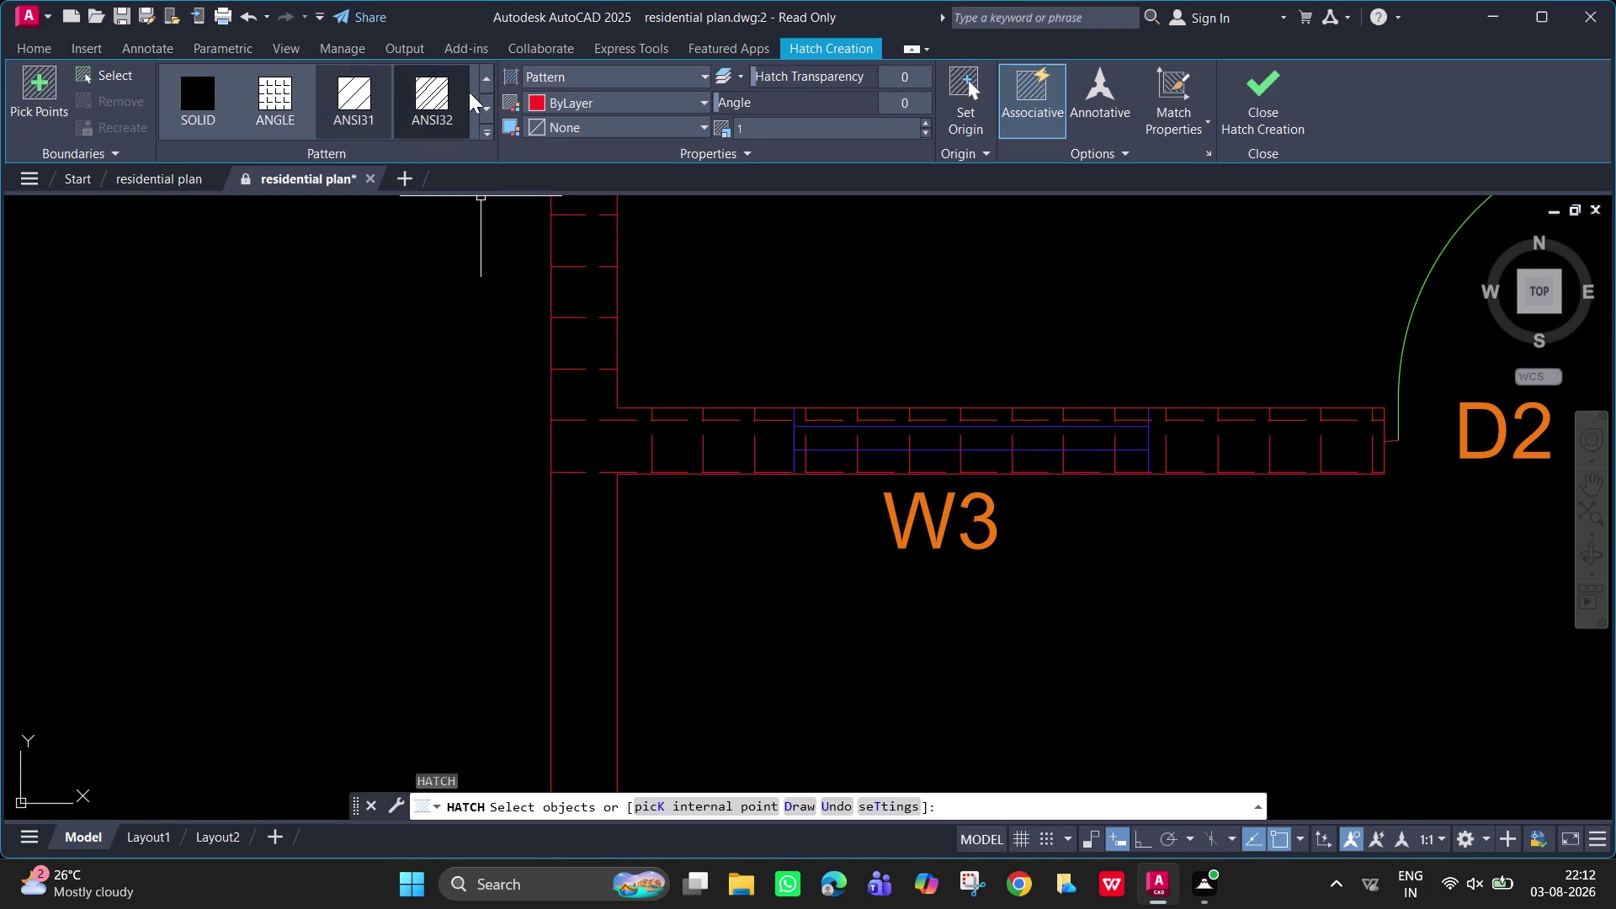
click(583, 268)
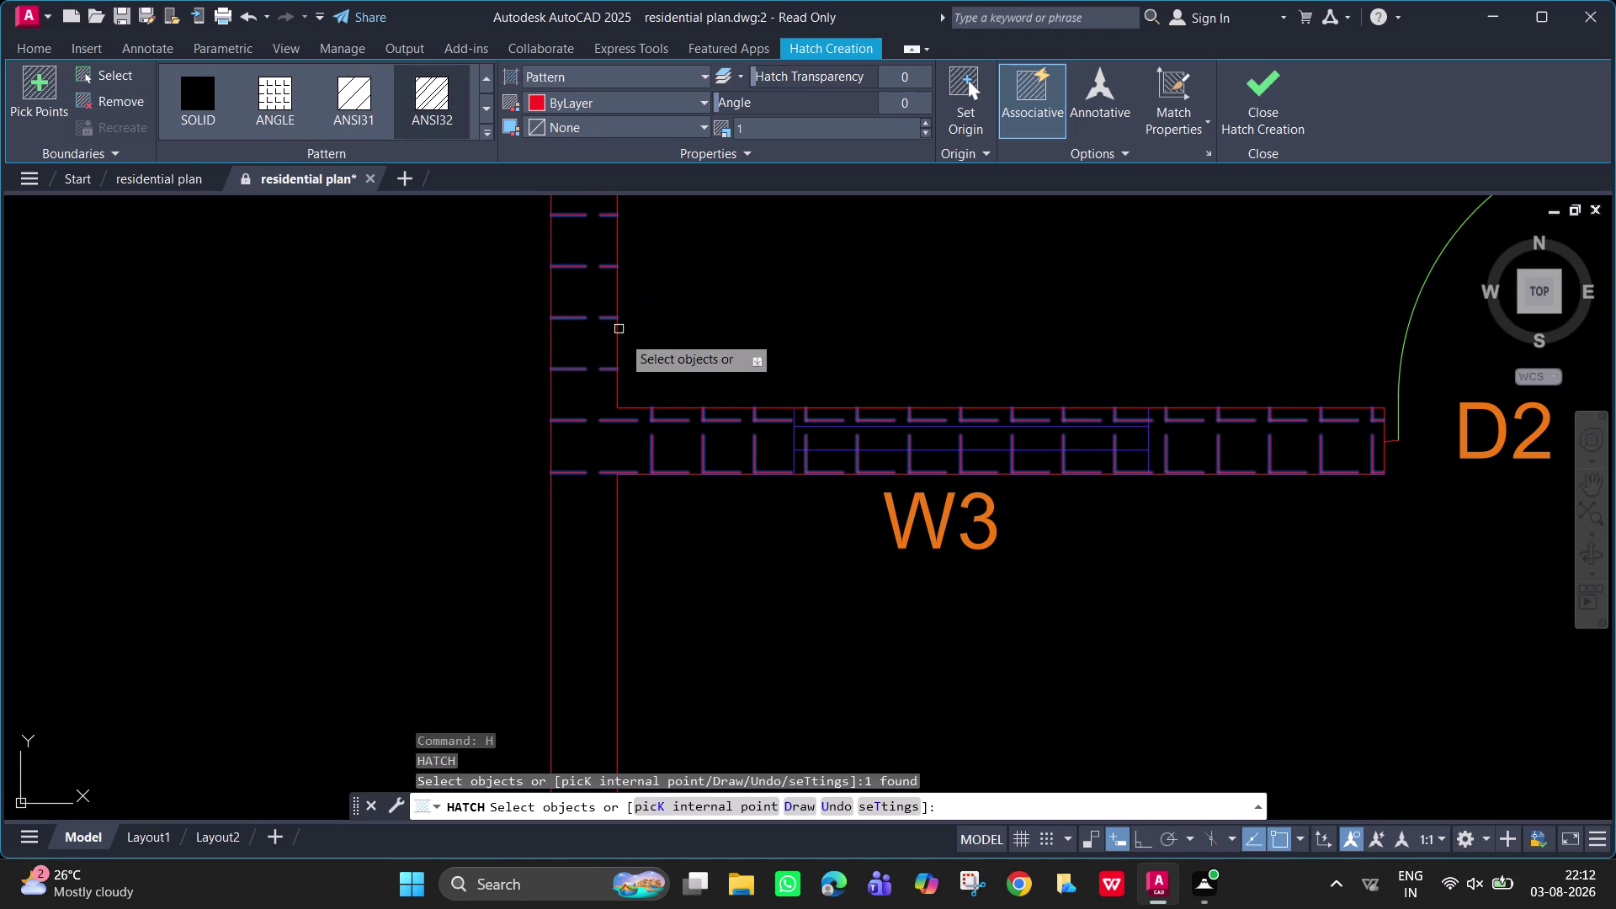
click(427, 84)
double_click(430, 86)
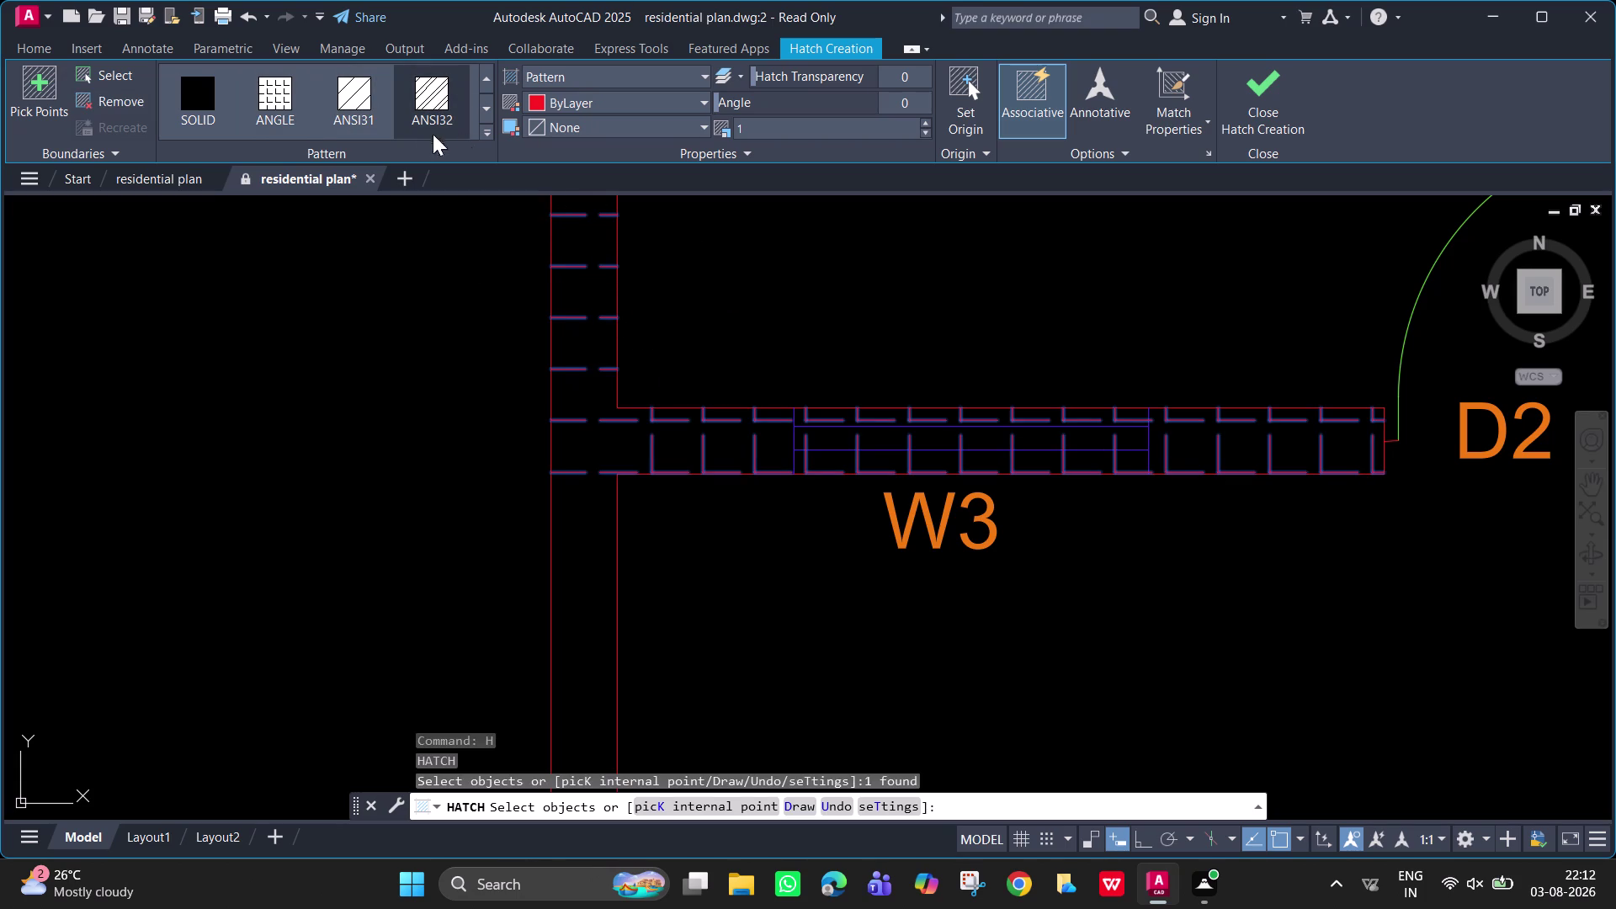
click(372, 104)
double_click(429, 93)
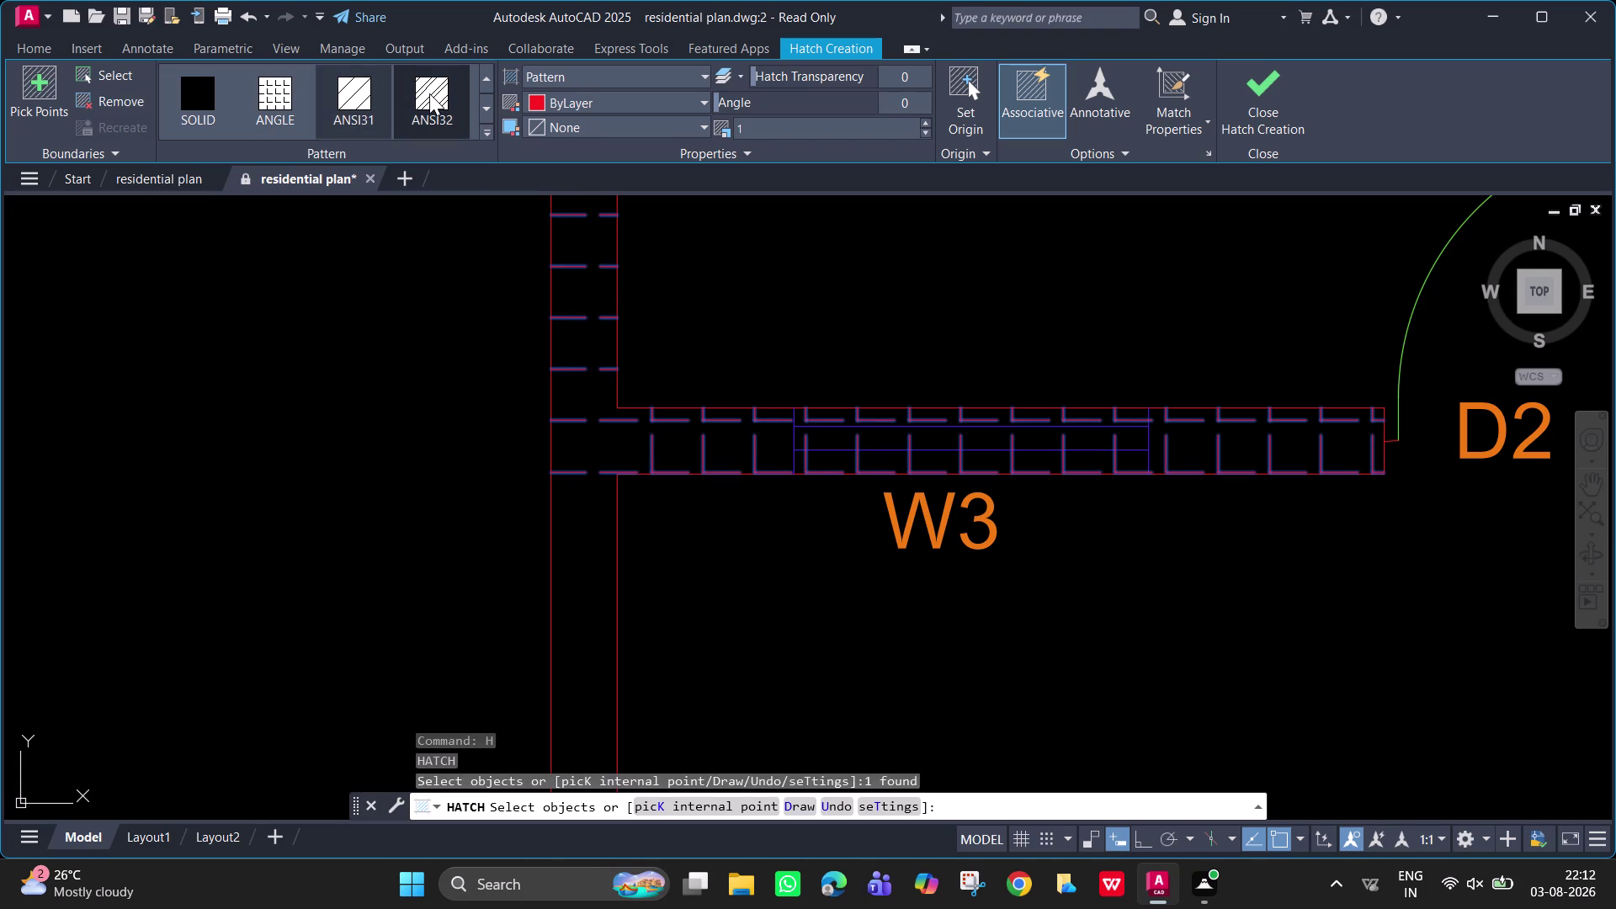
Undo all wall picks, cancel the hatch, and undo the previous hatch.
key(ctrl+z)
scroll(down, 3)
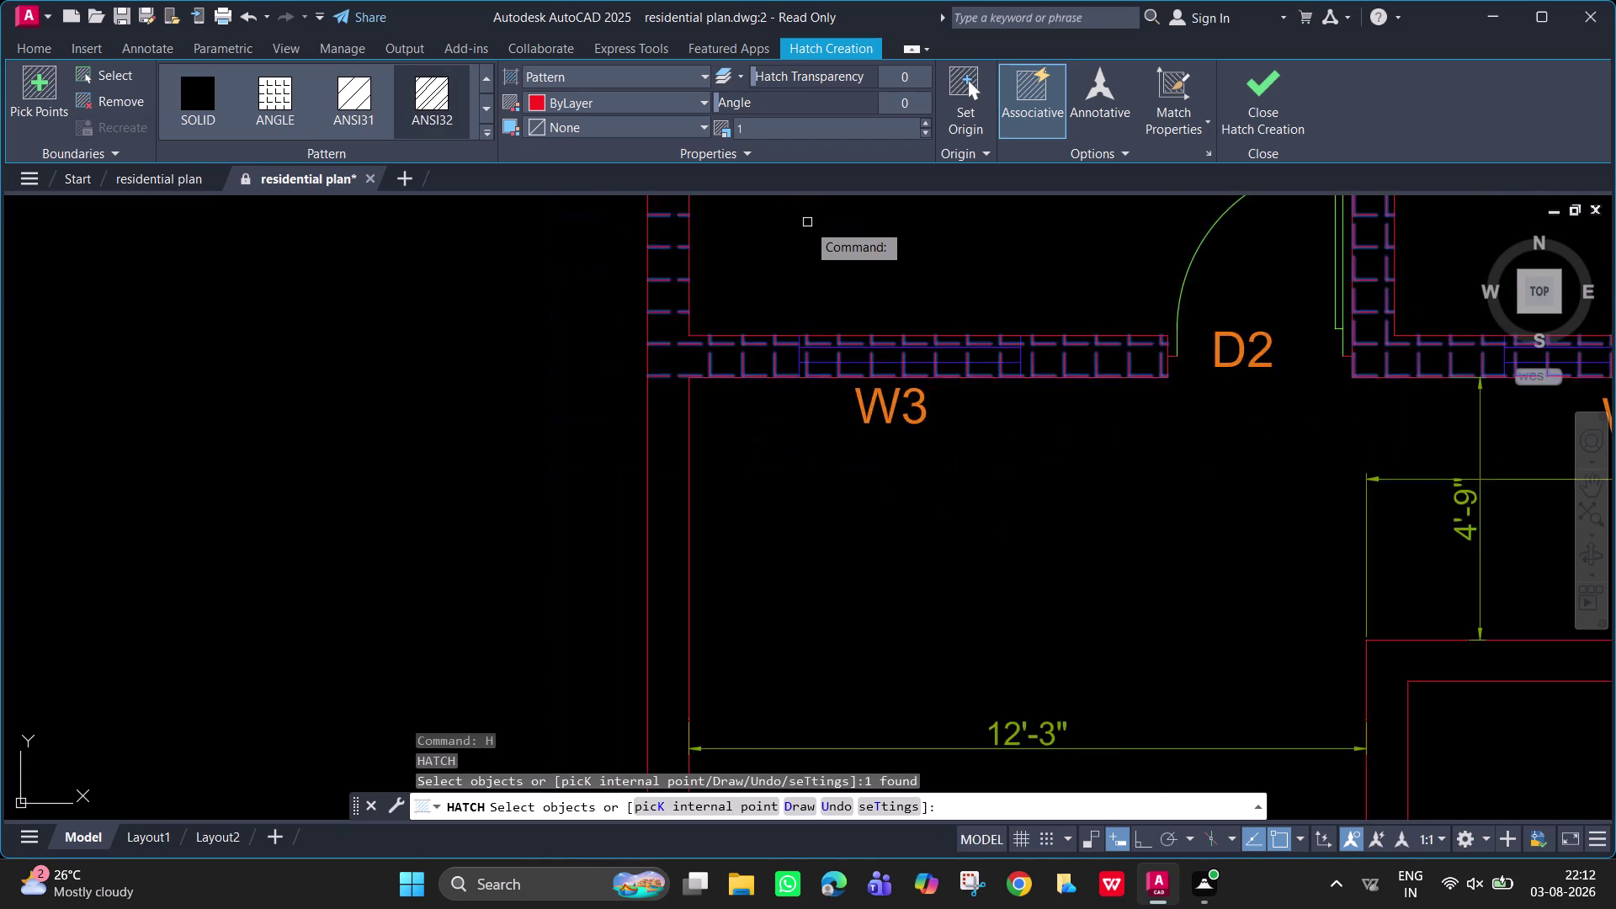
scroll(down, 3)
middle_drag(796, 270, 659, 458)
key(ctrl+z)
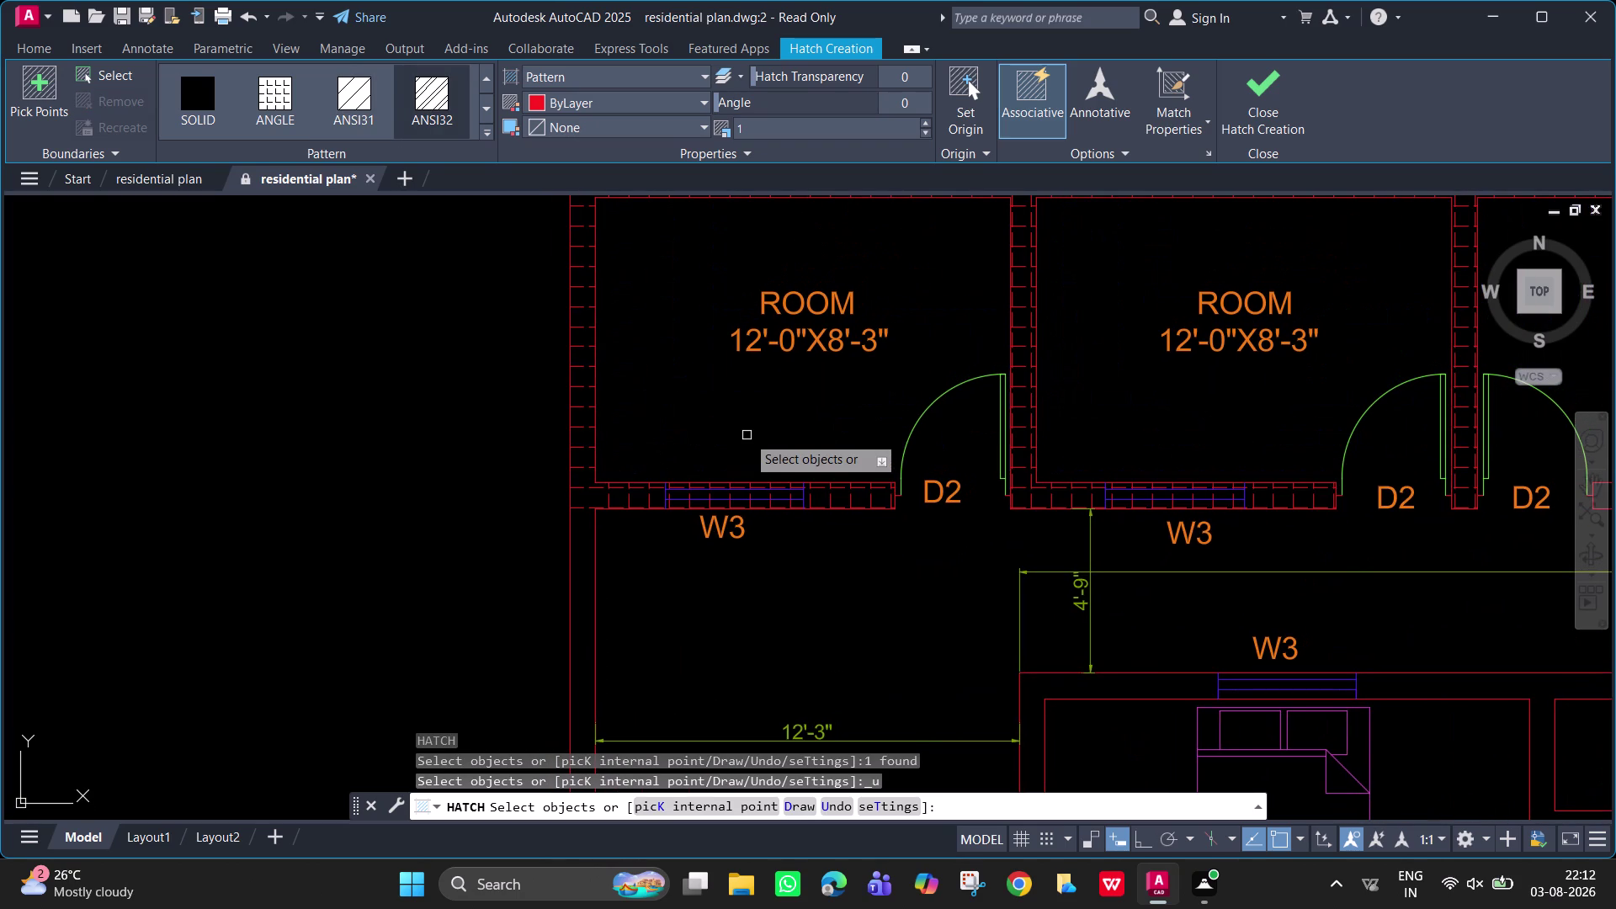
key(ctrl+z)
scroll(down, 3)
middle_drag(746, 435, 721, 472)
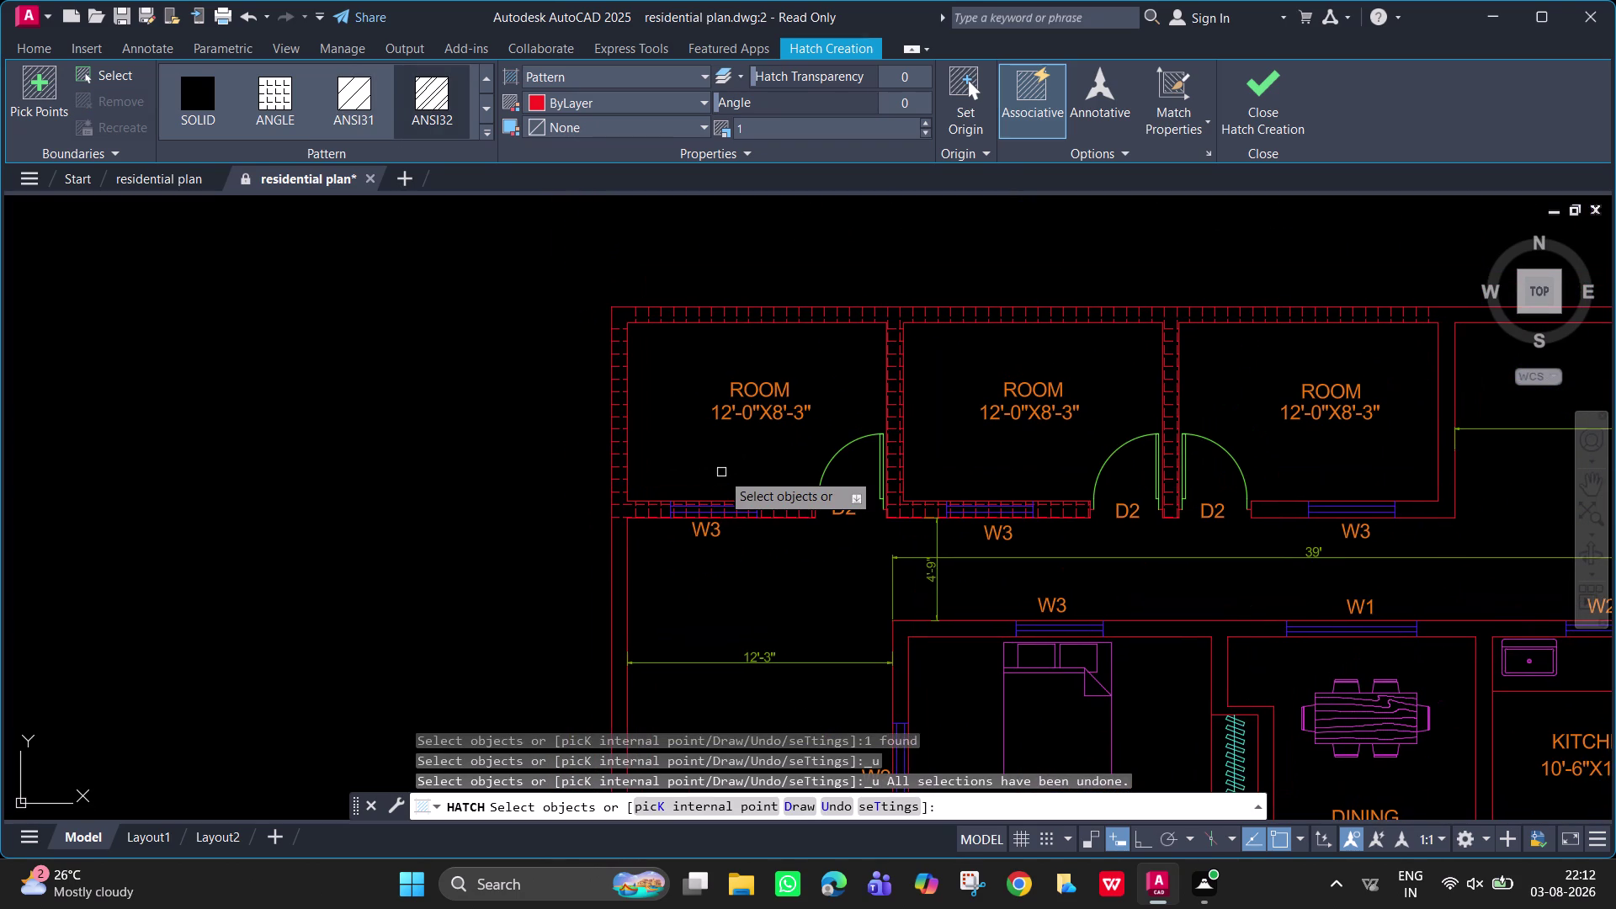
key(ctrl+z)
key(ctrl+z)
key(ctrl+z)
key(ctrl+z)
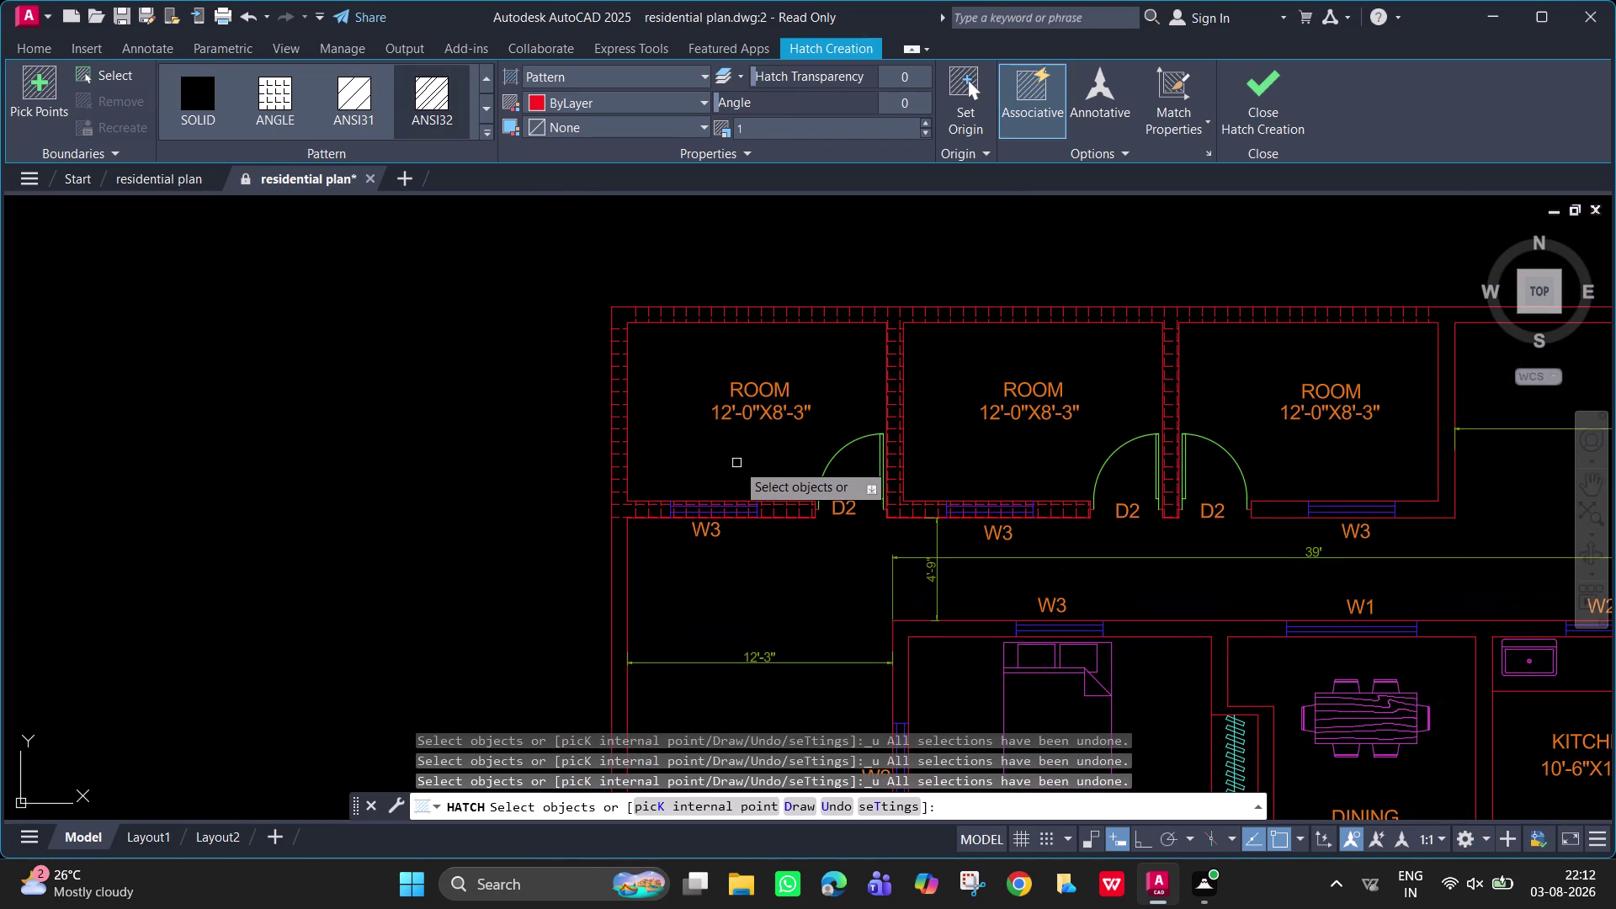
key(Escape)
key(ctrl+z)
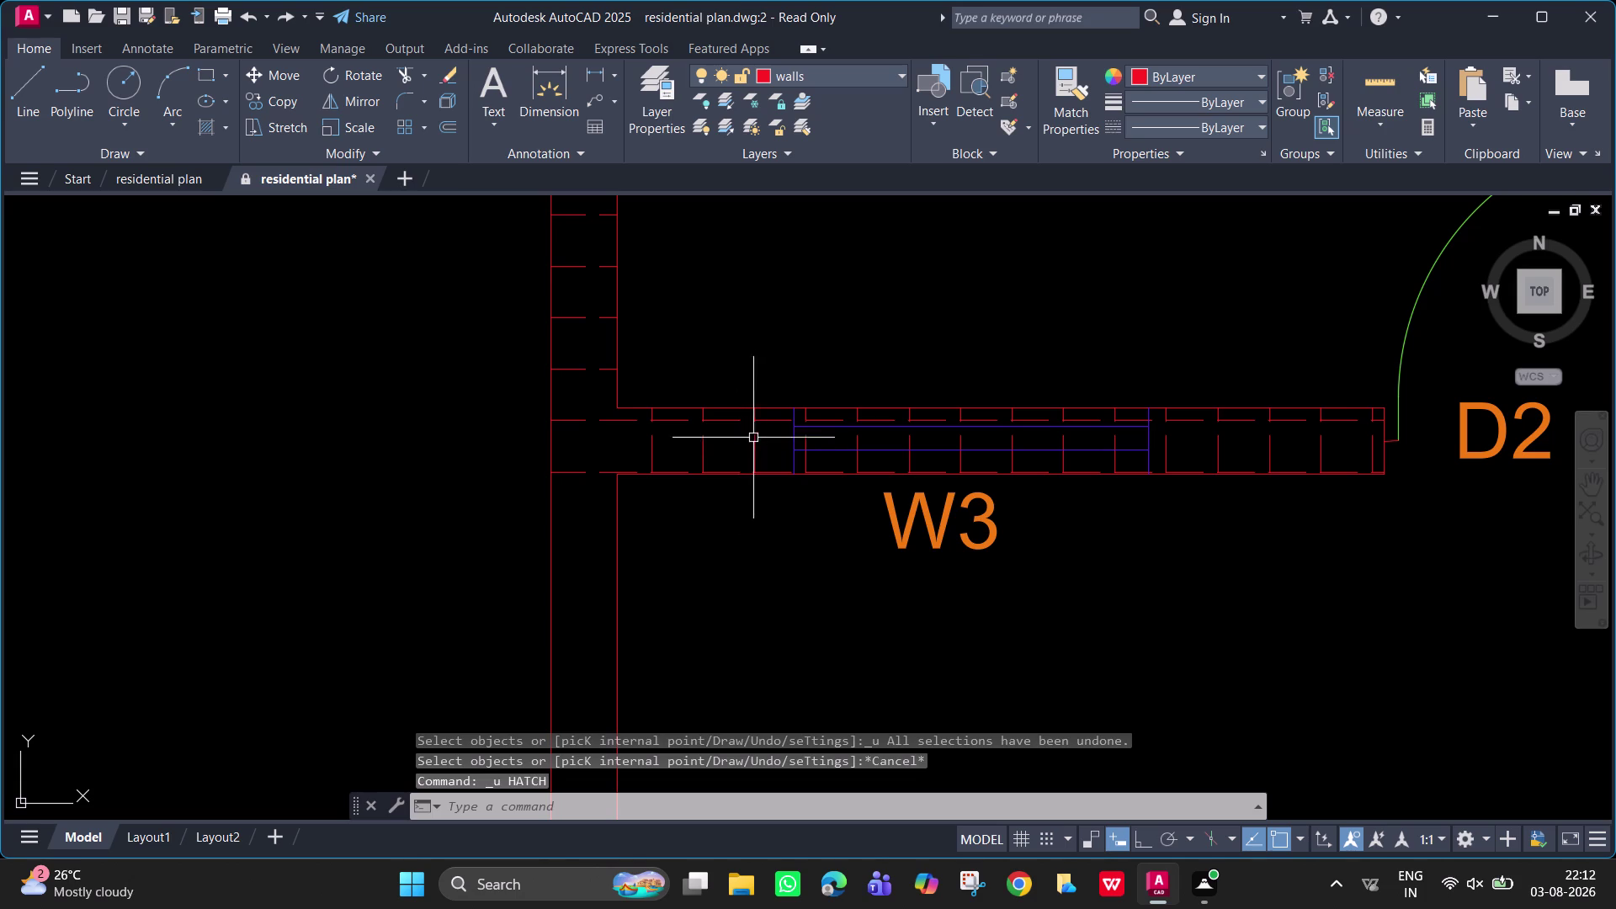
Undo another earlier hatch on the walls.
key(ctrl+z)
scroll(up, 3)
middle_drag(766, 276, 660, 367)
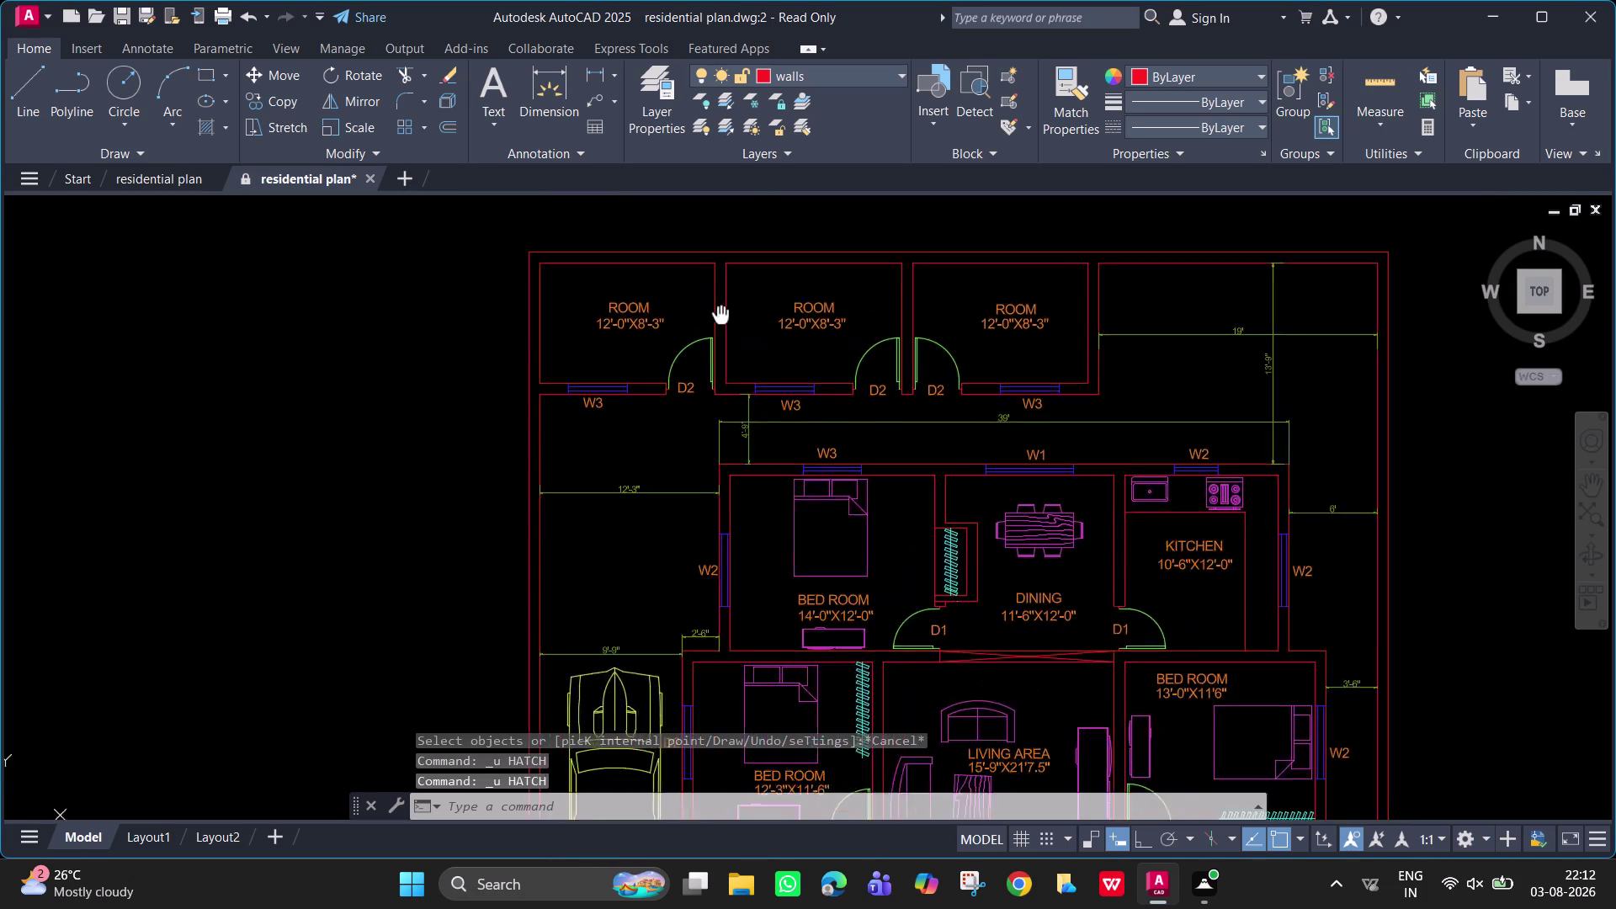
middle_drag(661, 367, 644, 380)
scroll(up, 3)
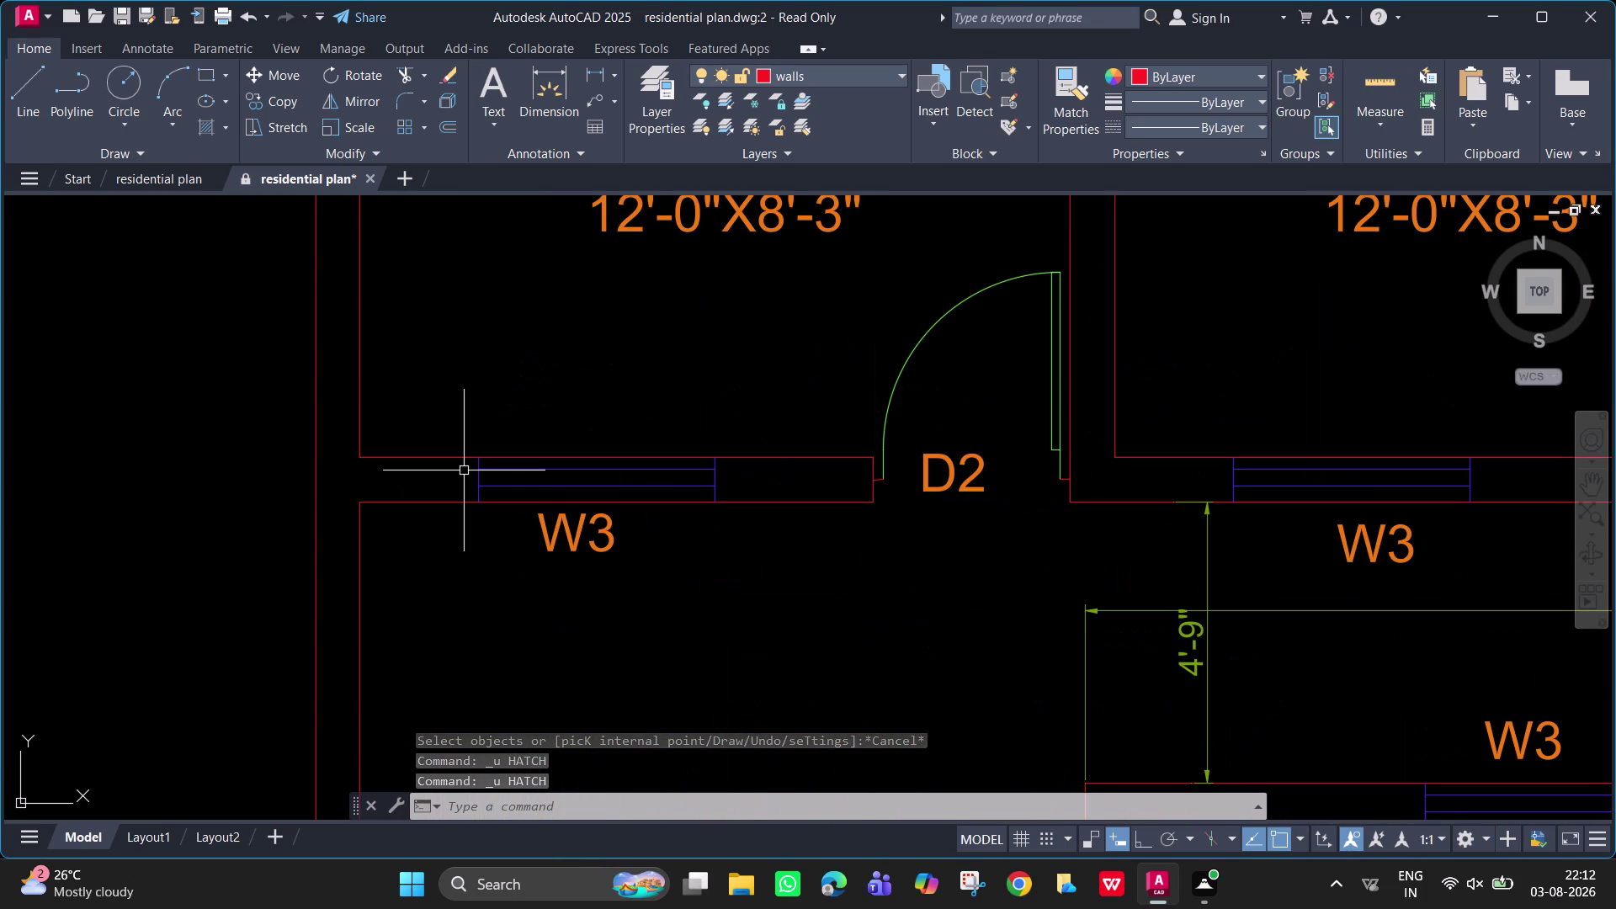
Begin a line at the left wall, then cancel it.
text(L)
key(space)
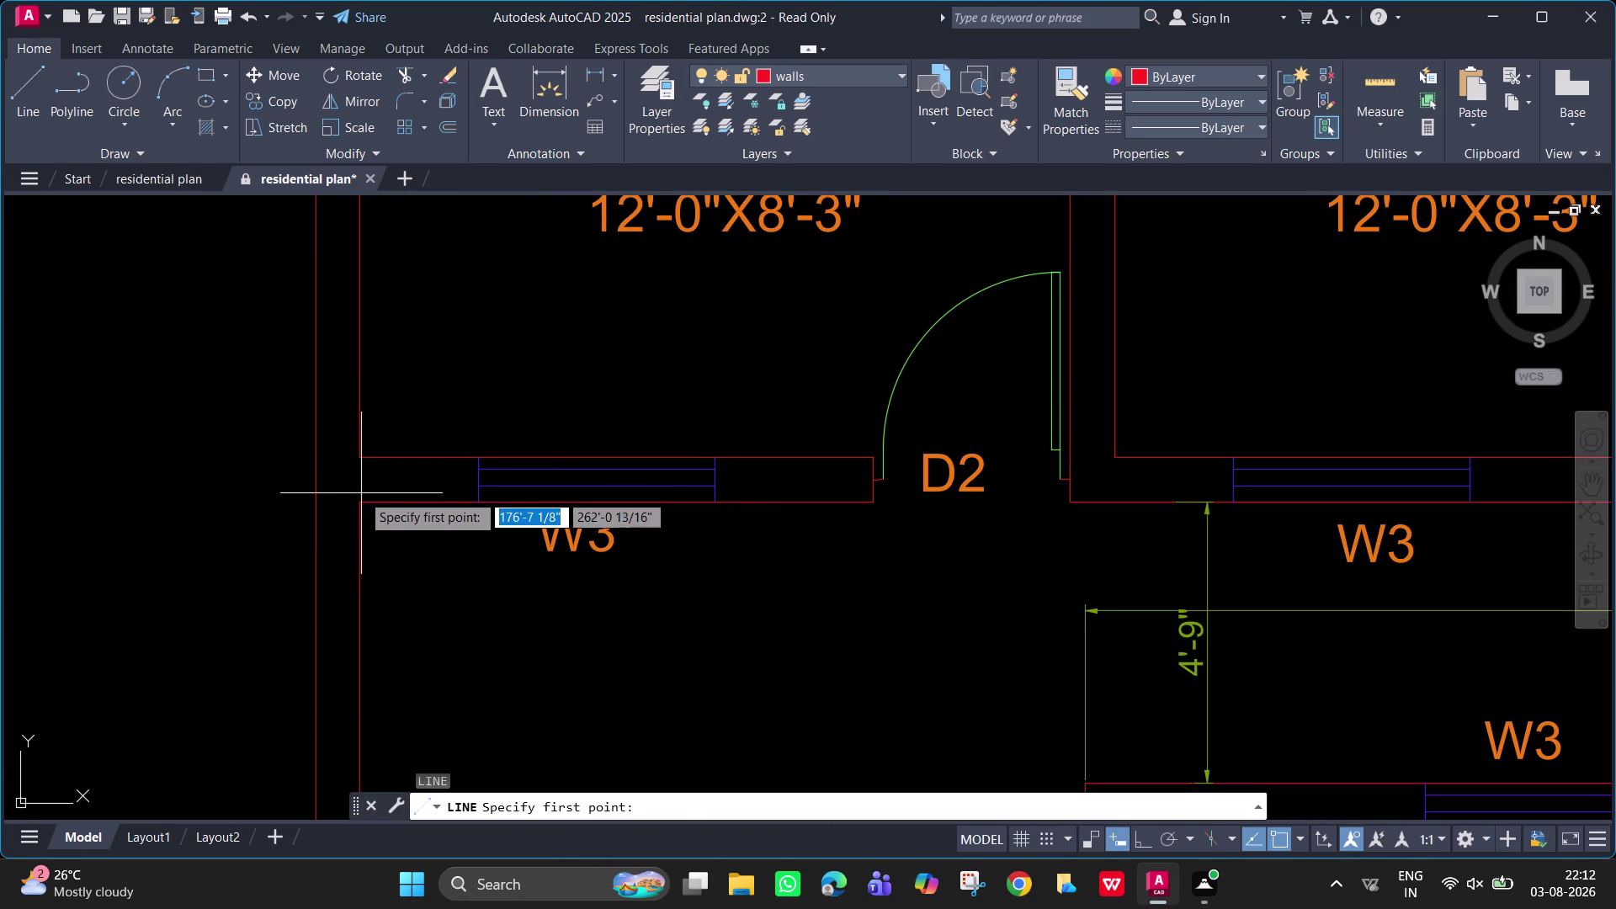
click(359, 501)
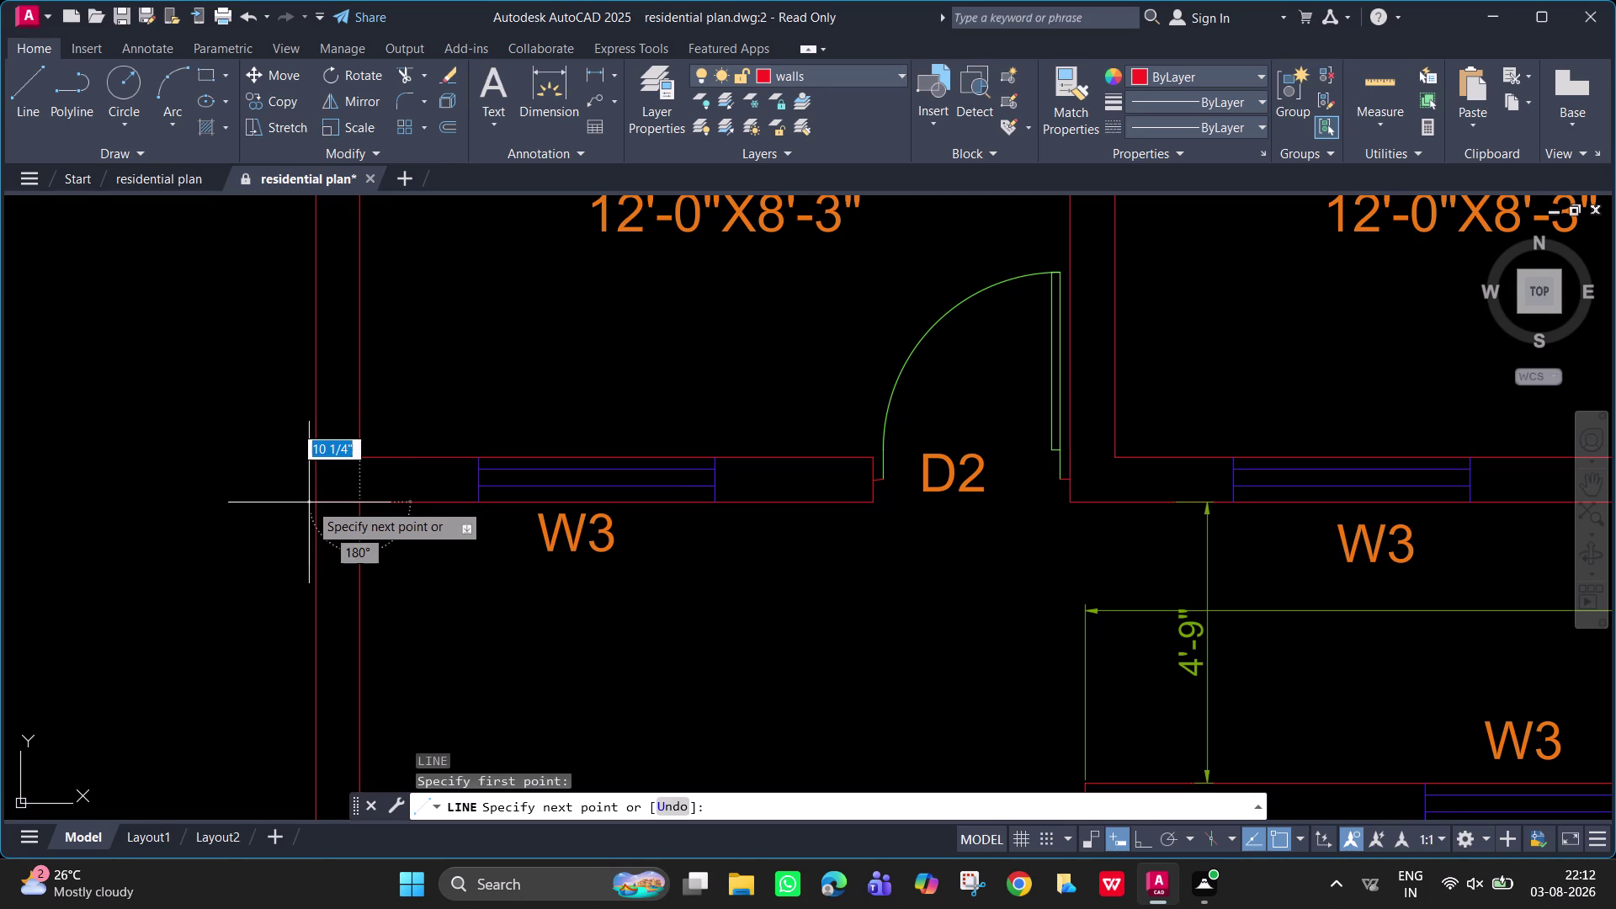
click(318, 500)
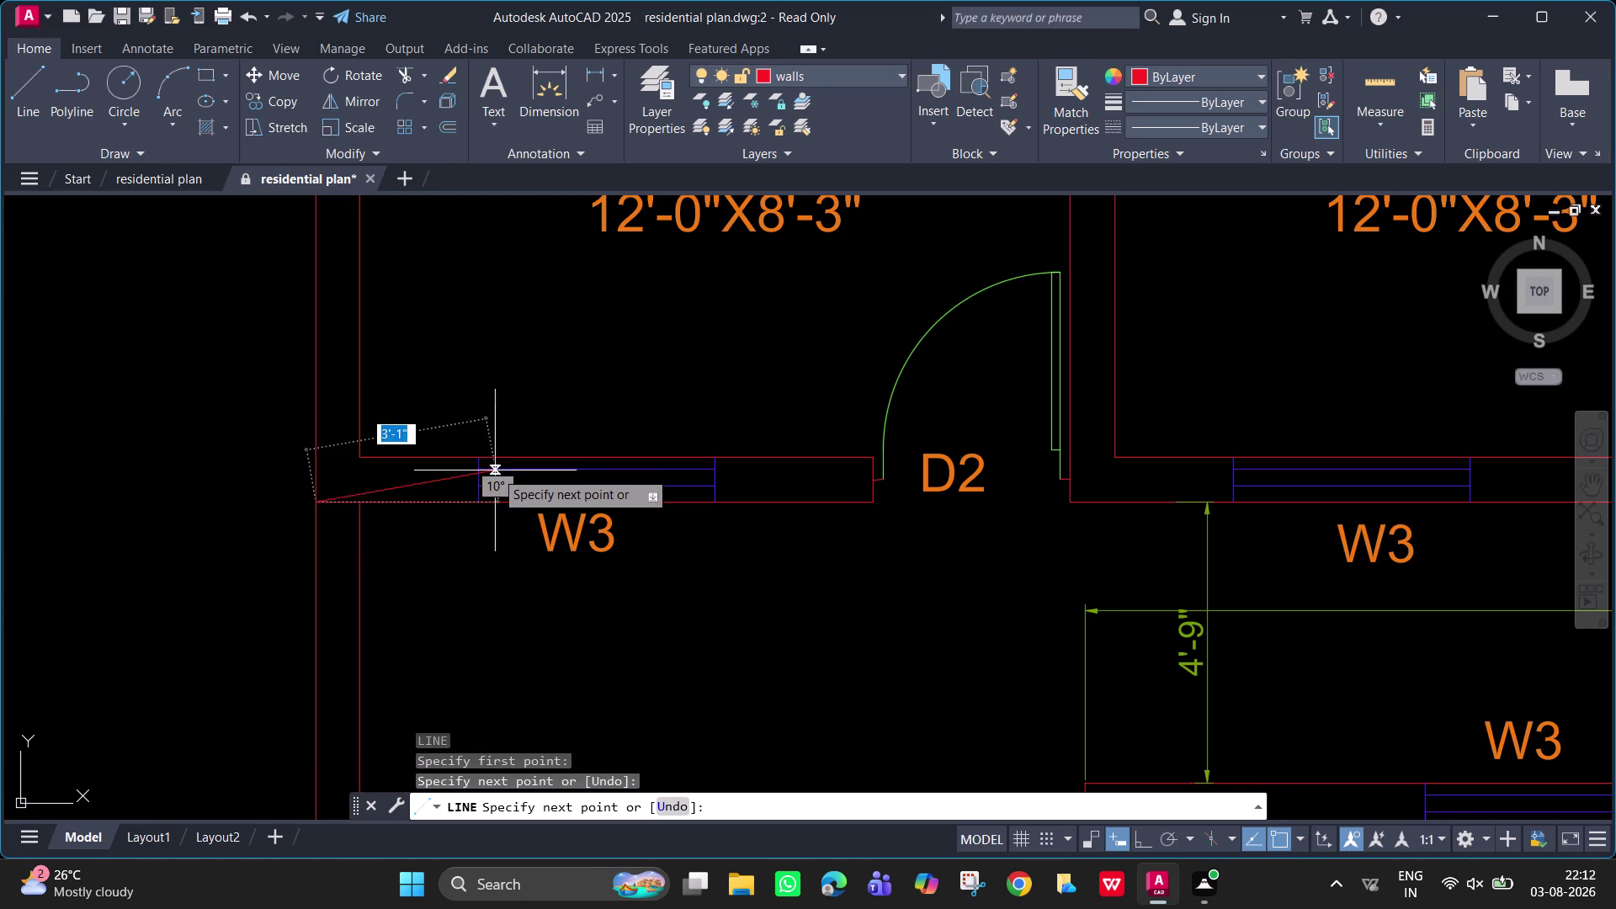
key(Escape)
Zoom out over the whole plan and quick-save, triggering the write-protected message.
scroll(down, 3)
middle_drag(719, 512, 638, 493)
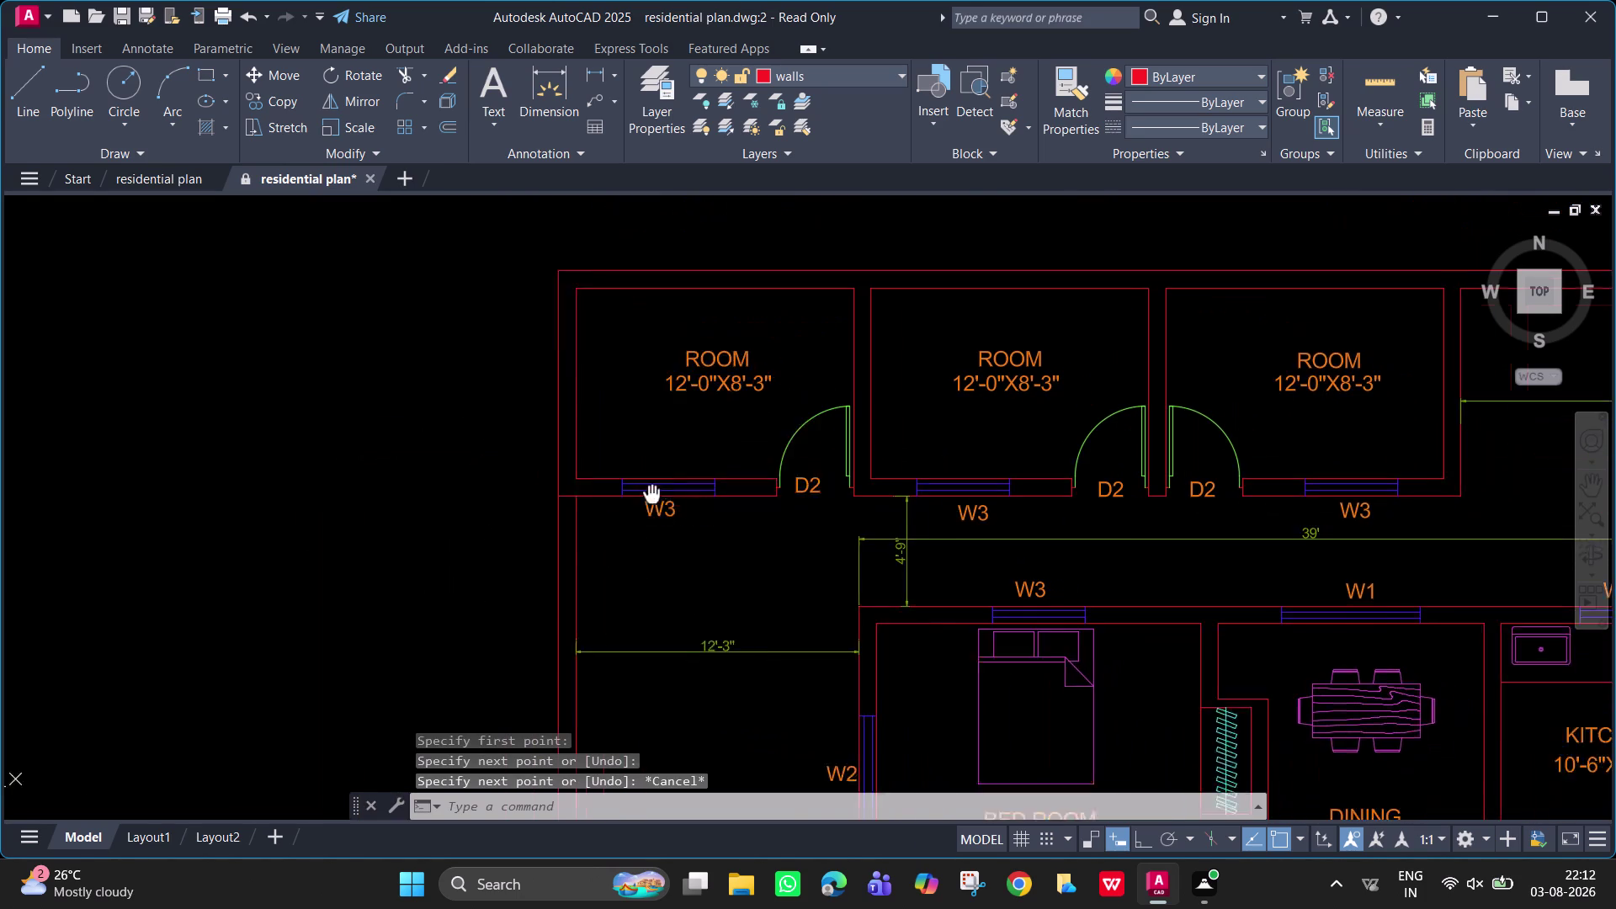
middle_drag(638, 493, 463, 481)
middle_drag(1465, 433, 1146, 445)
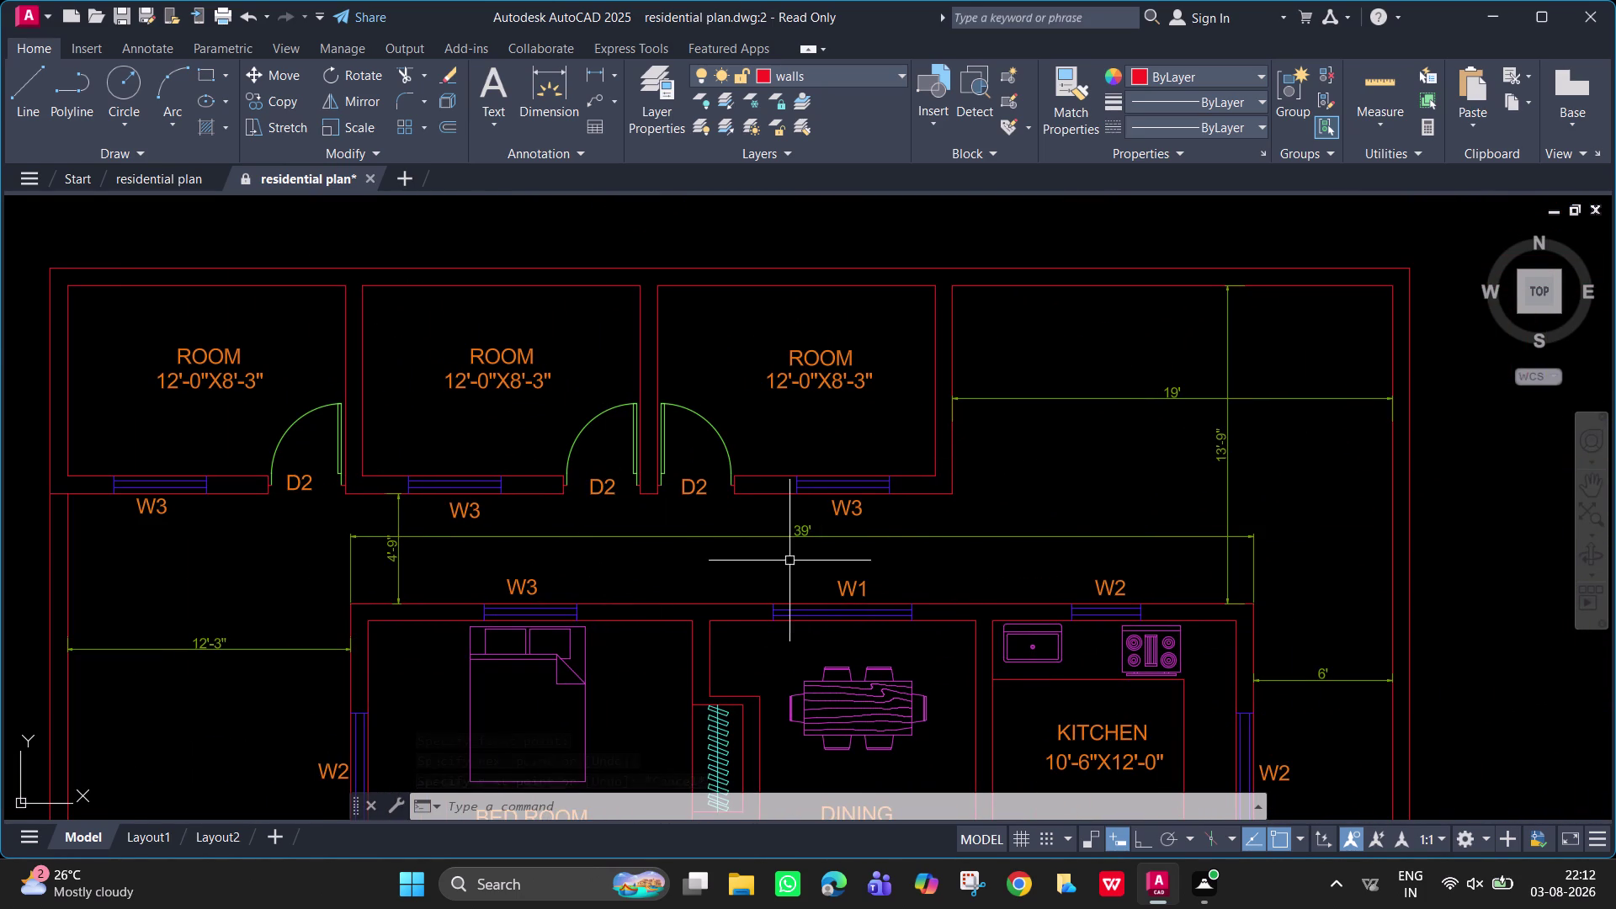
scroll(up, 3)
middle_drag(856, 503, 860, 451)
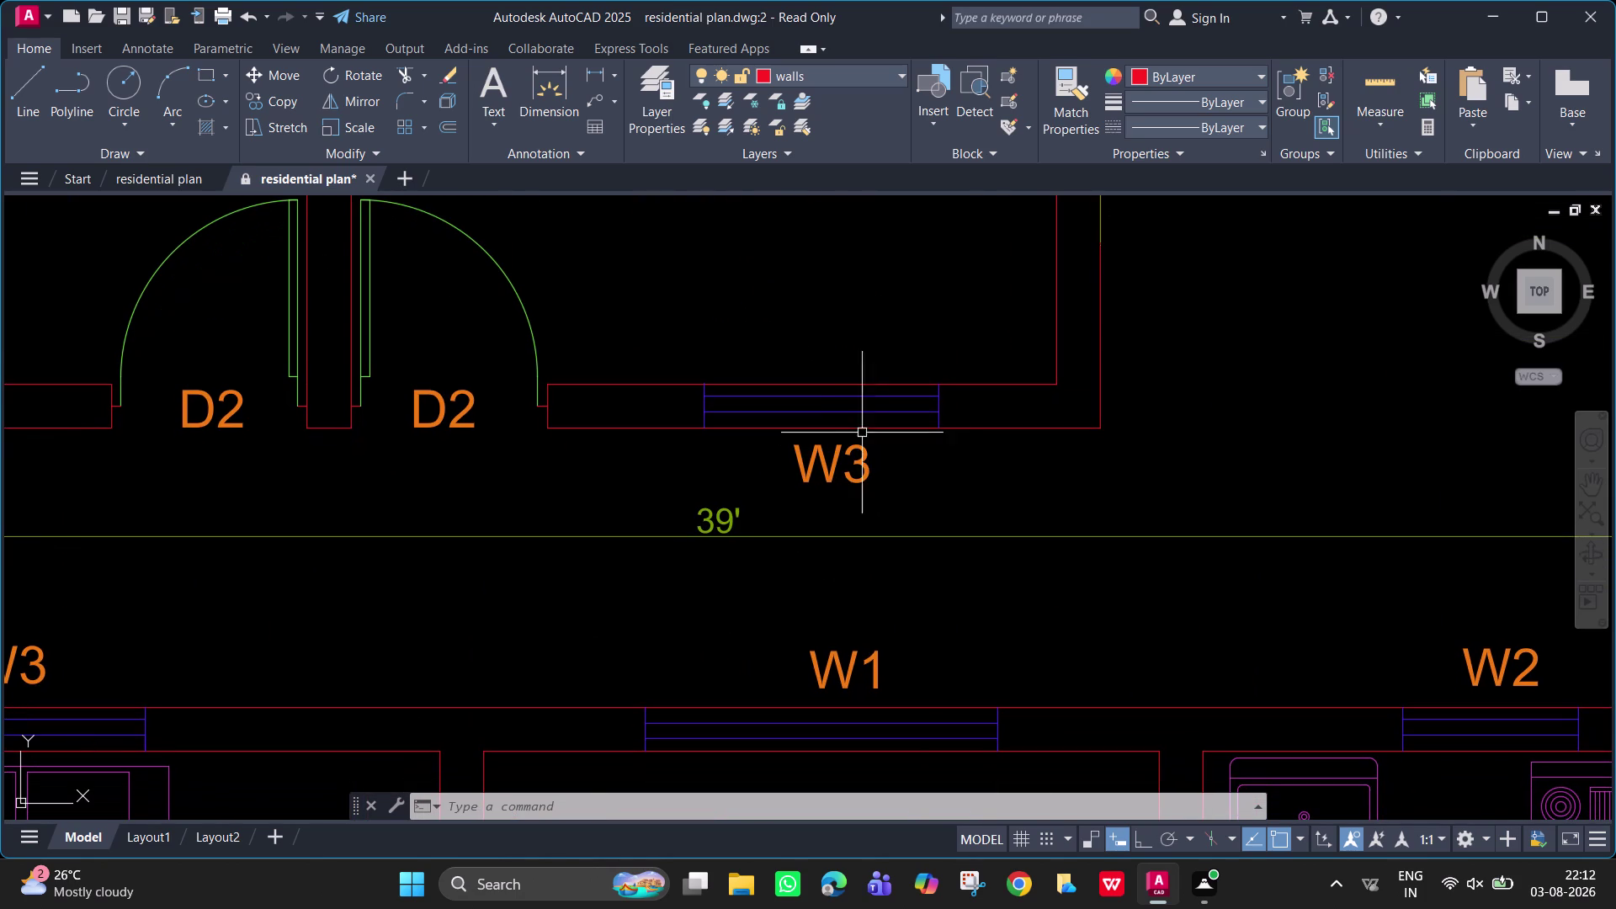
scroll(down, 3)
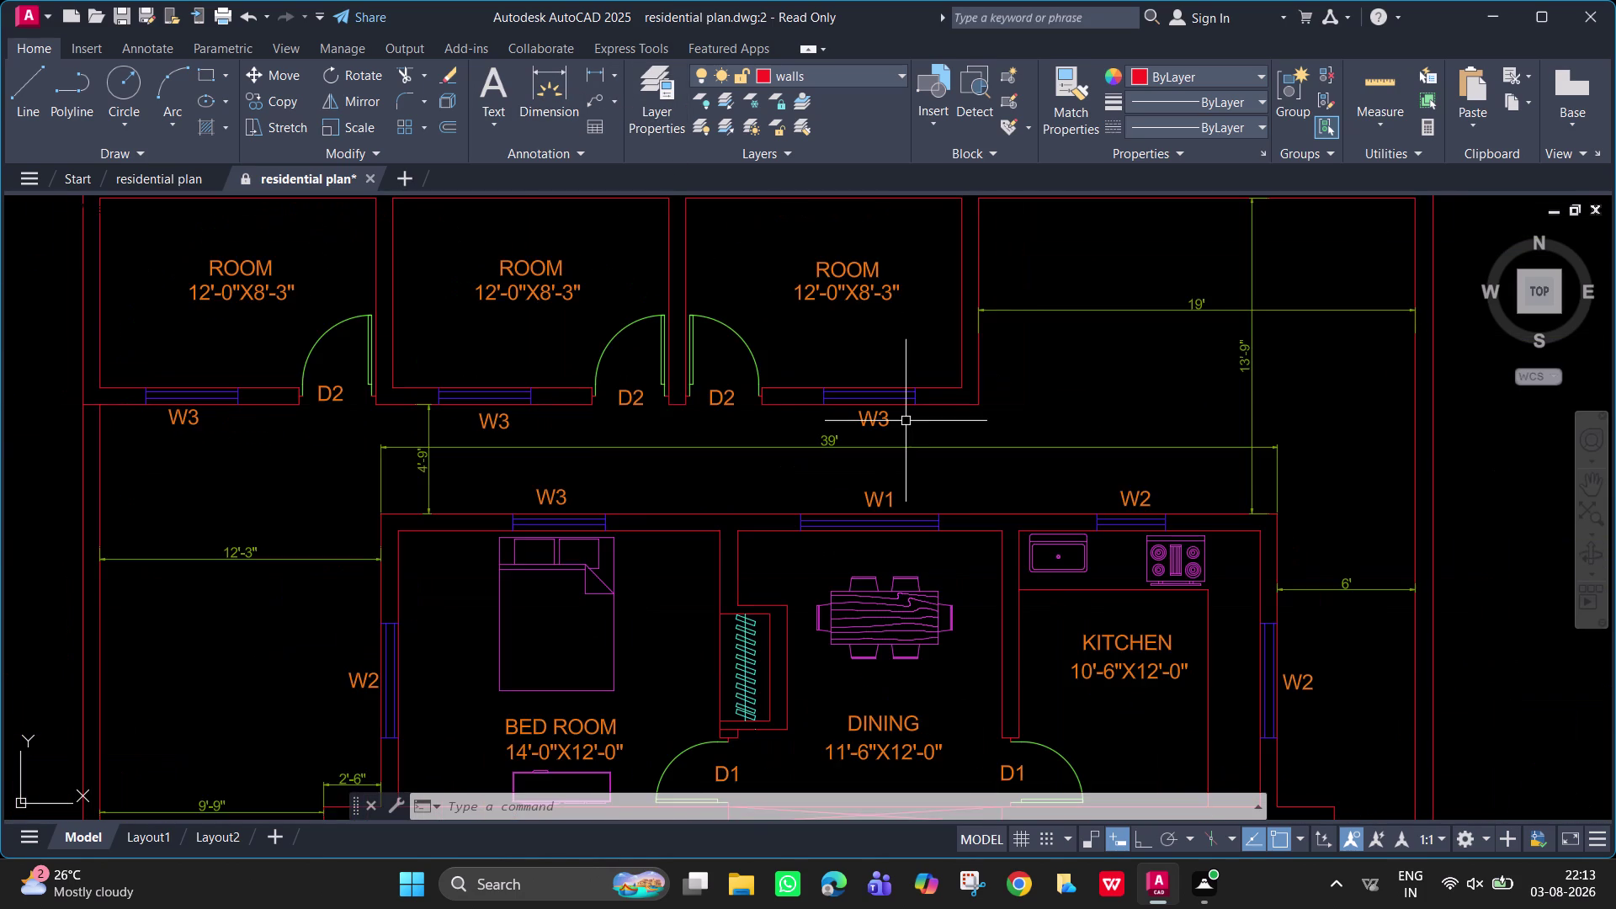
middle_drag(916, 385, 923, 244)
scroll(down, 3)
middle_click(923, 380)
scroll(up, 3)
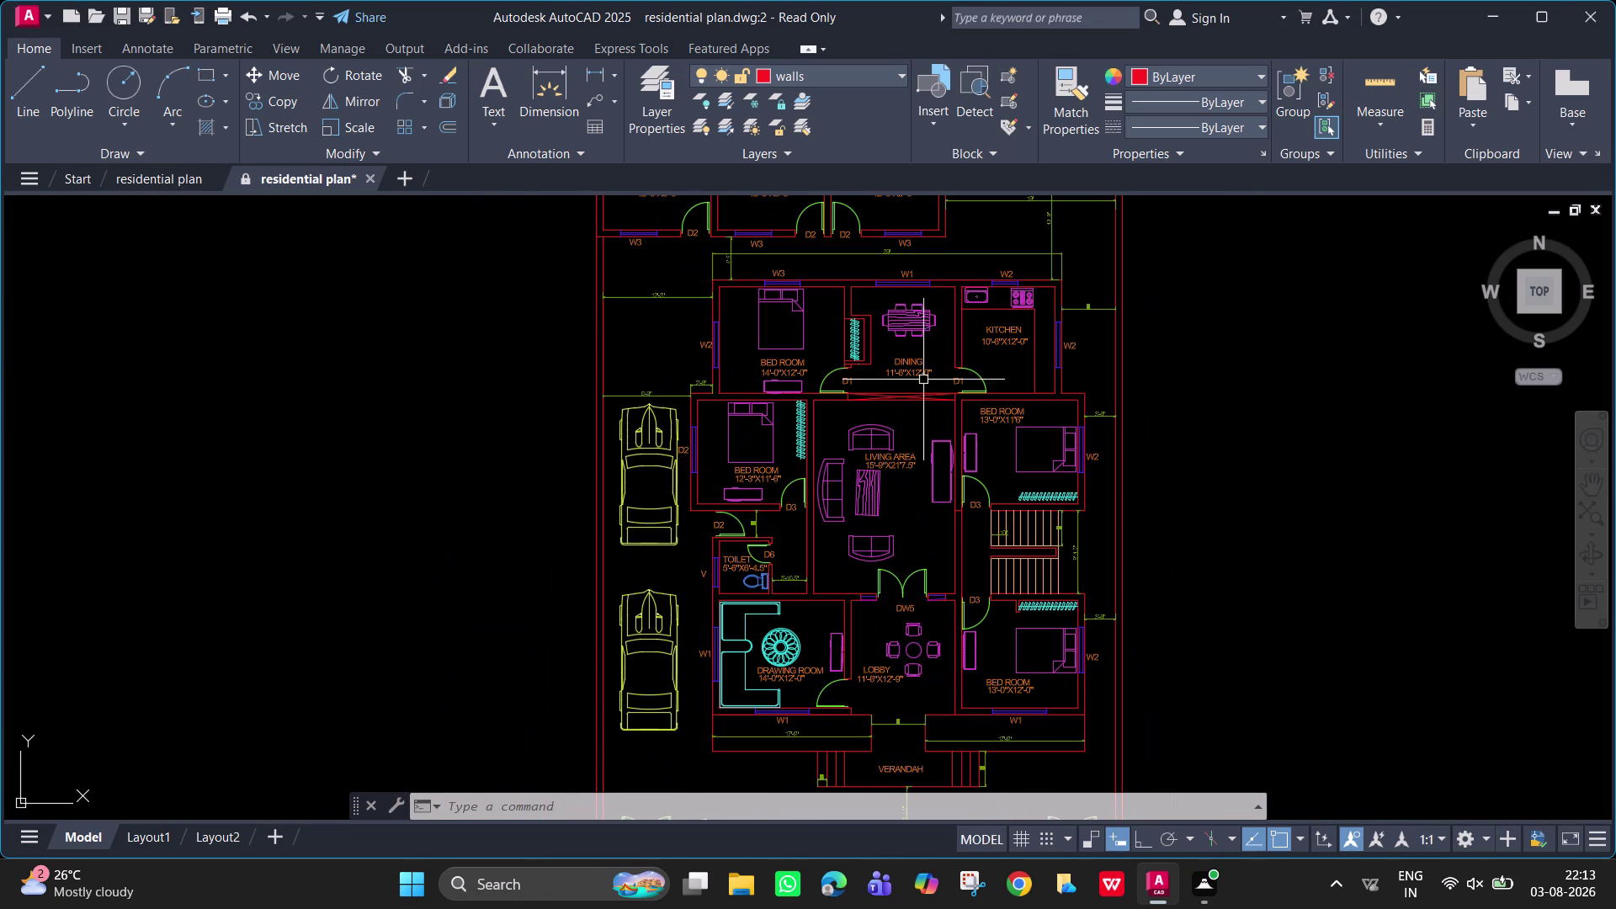
scroll(down, 3)
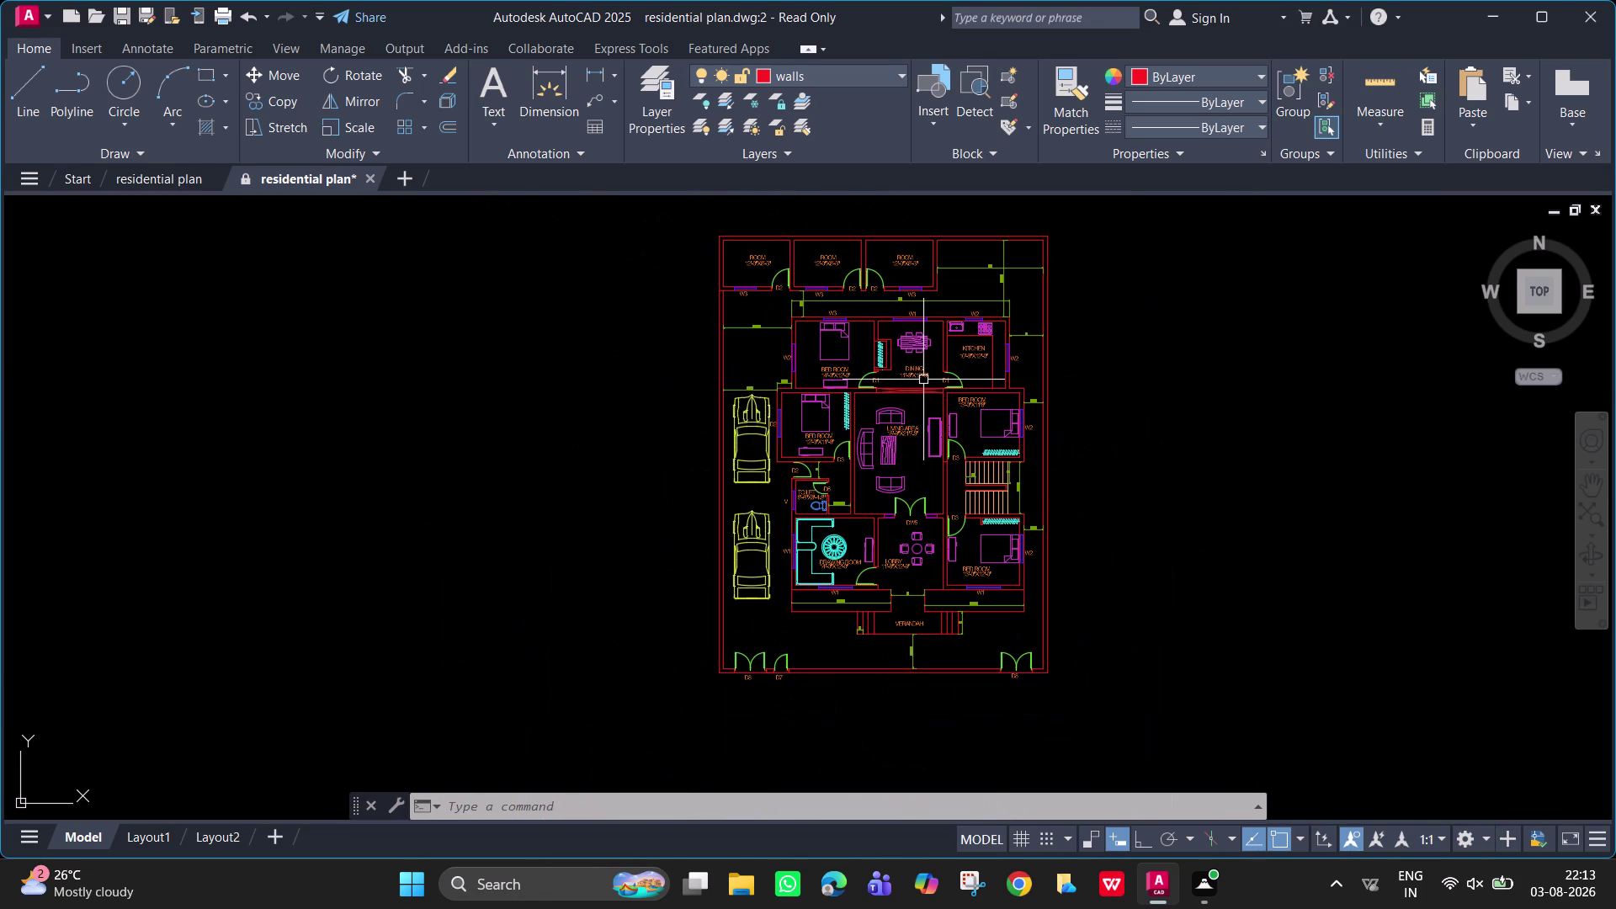
key(ctrl+s)
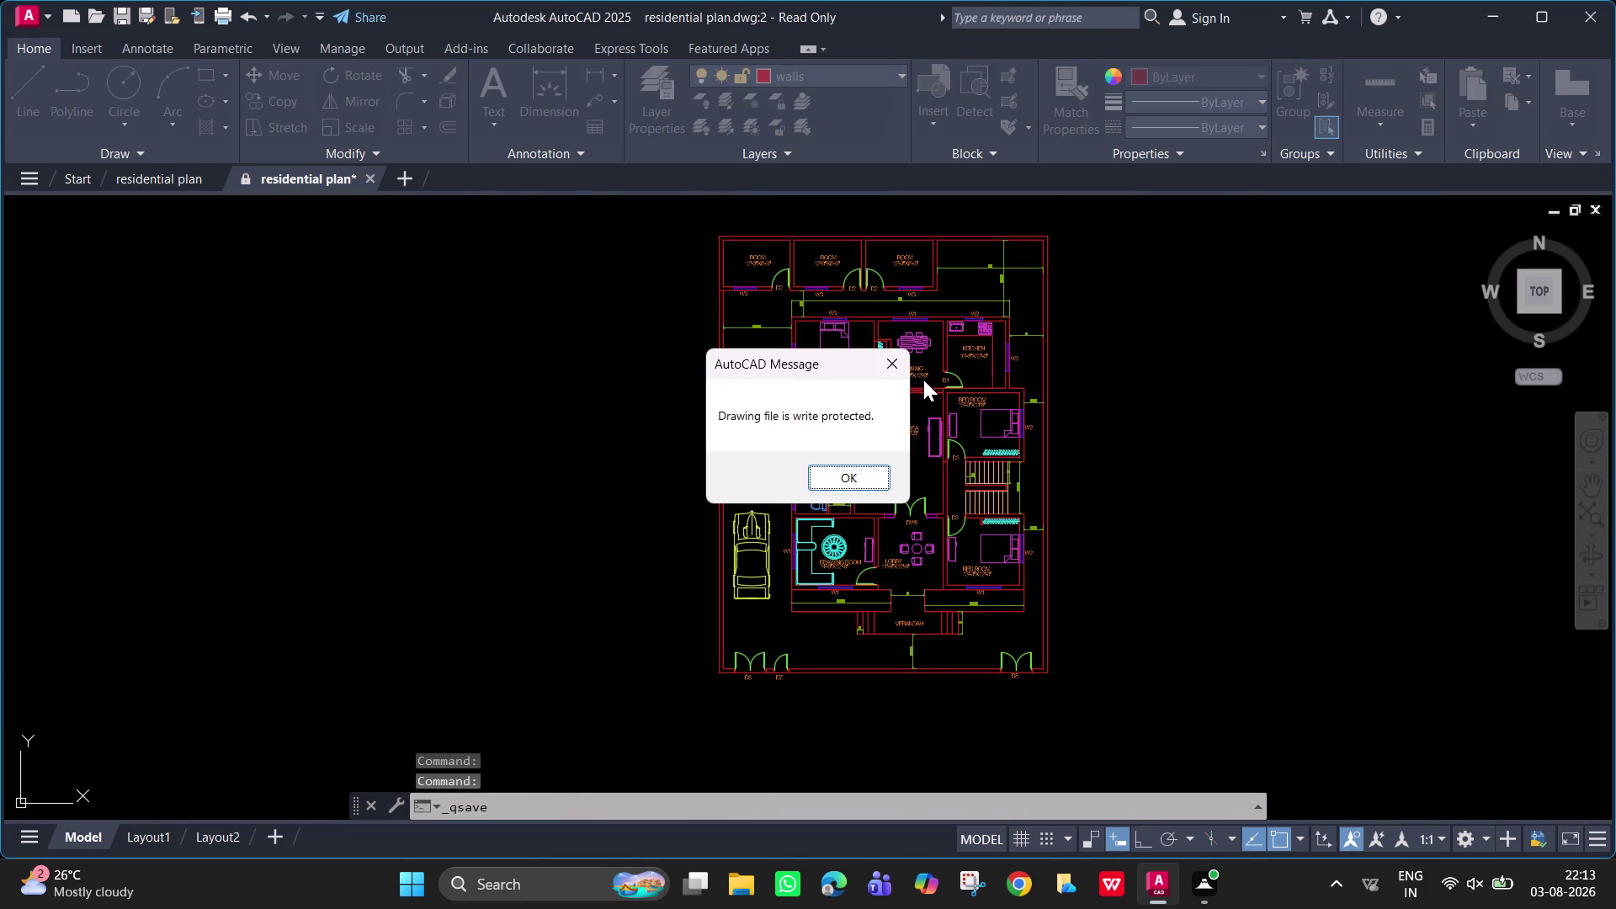
Dismiss the write-protected message and pan empty space above the plan into view.
click(848, 481)
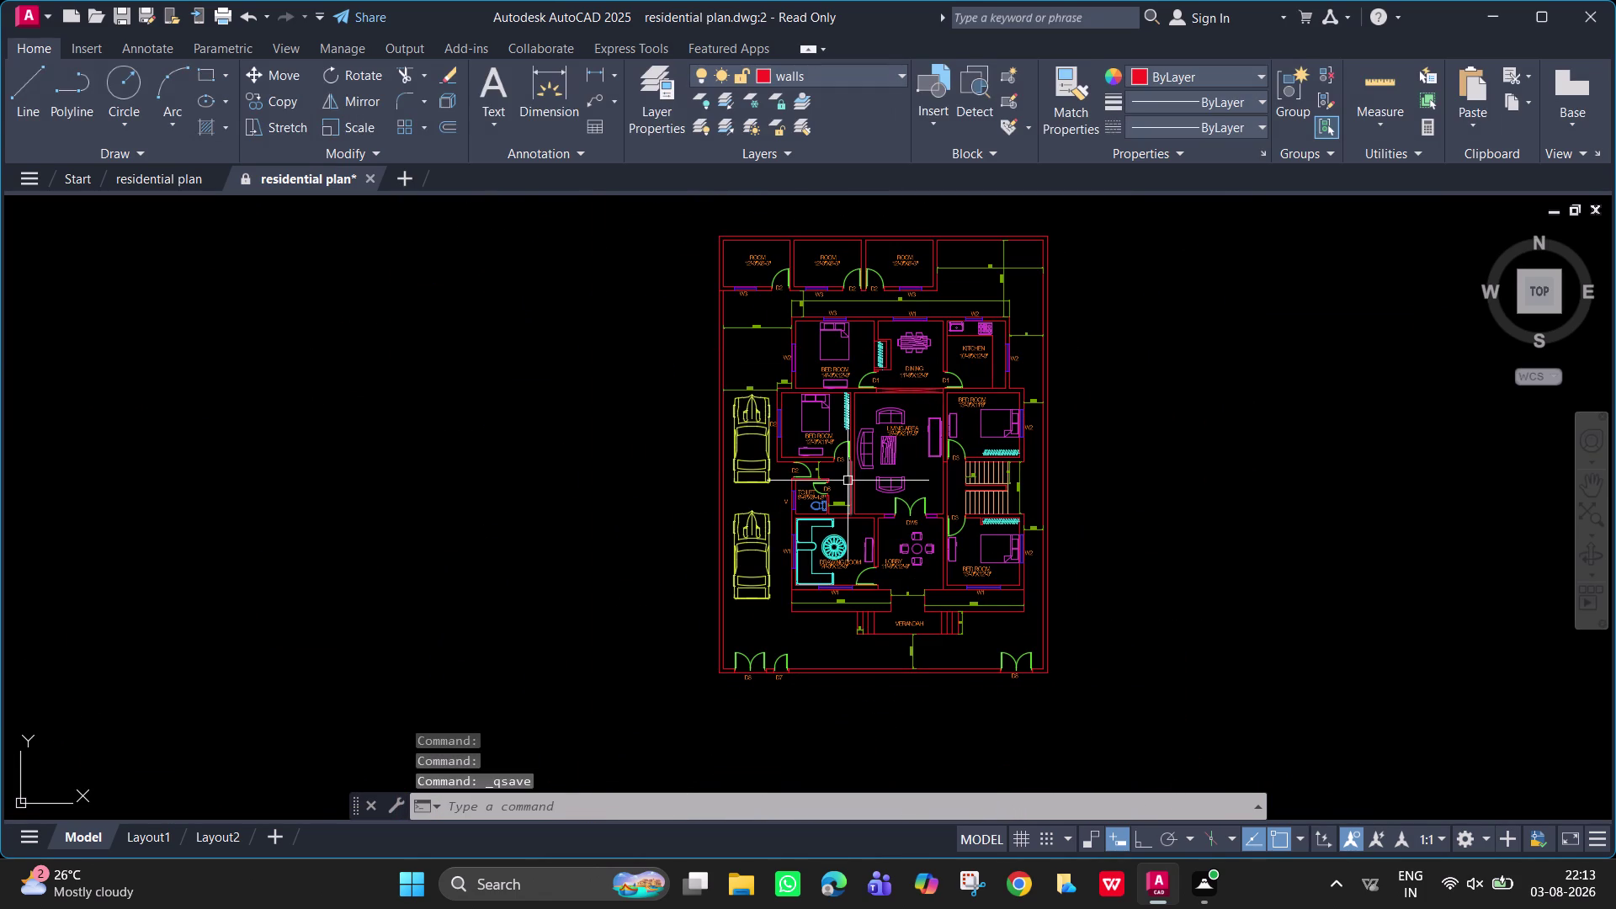
scroll(up, 3)
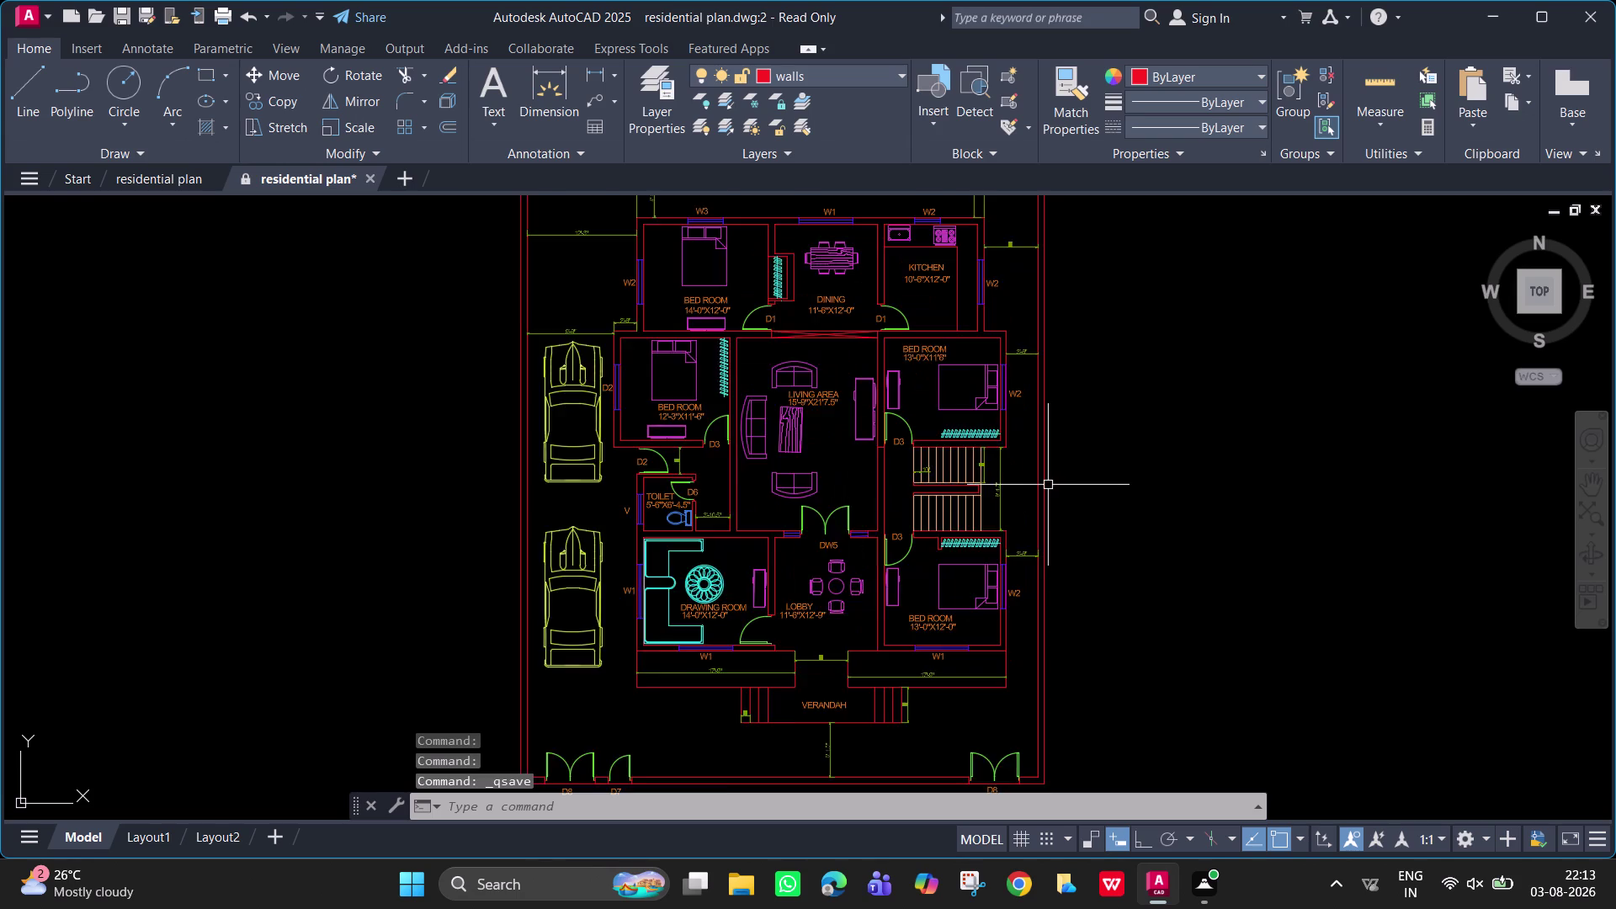
scroll(up, 3)
scroll(up, 3)
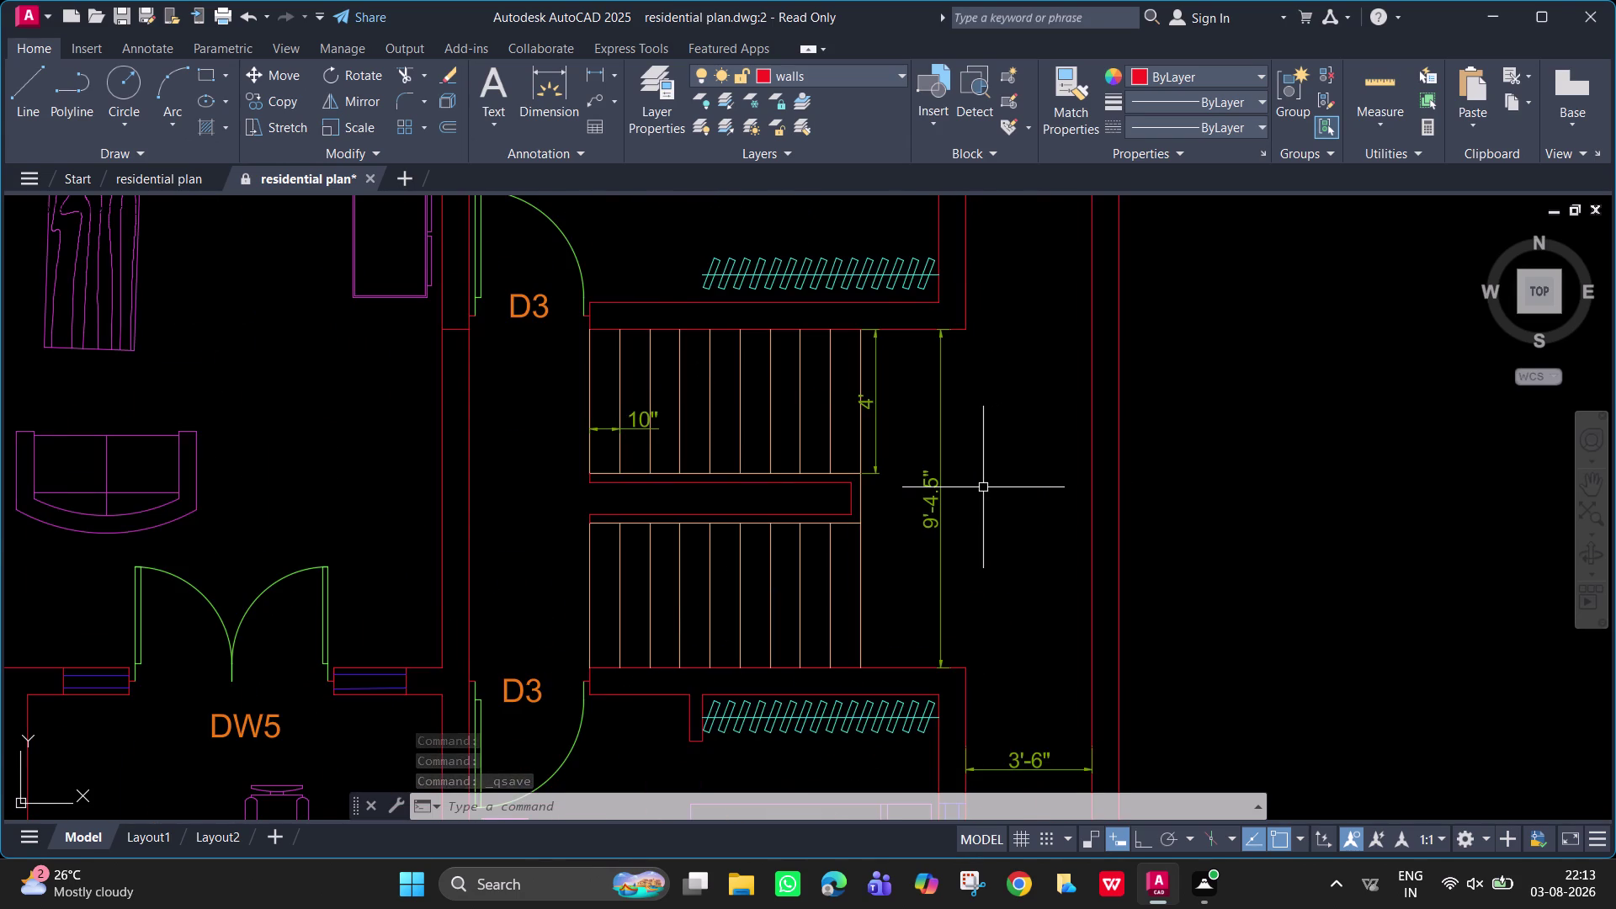
scroll(down, 3)
scroll(down, 3)
scroll(up, 3)
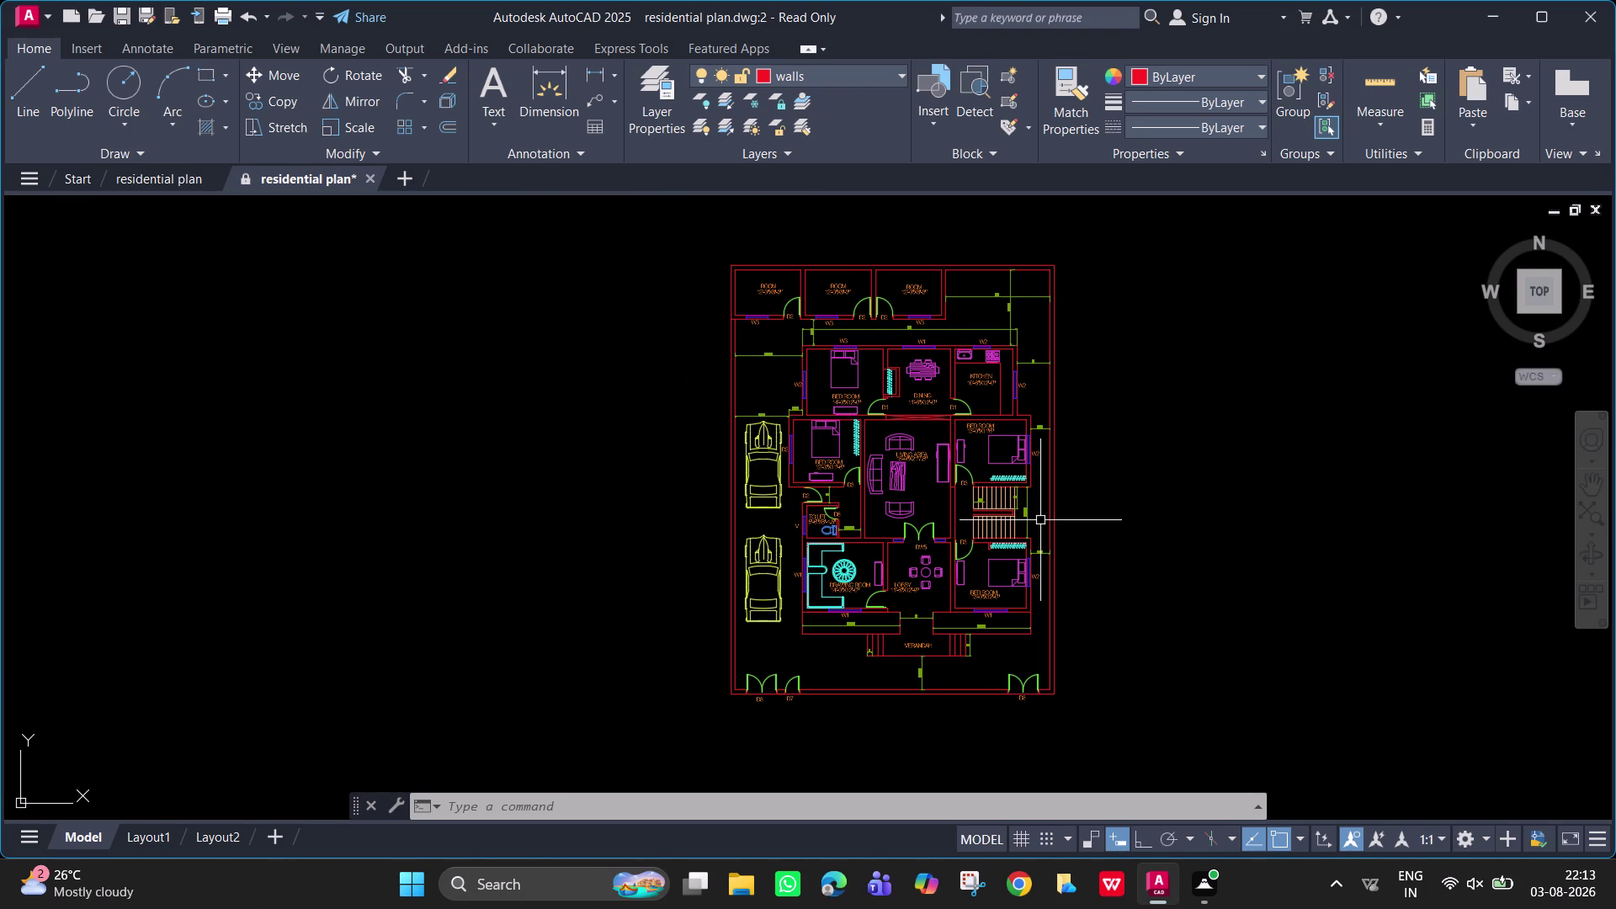
scroll(up, 3)
middle_drag(955, 392, 966, 617)
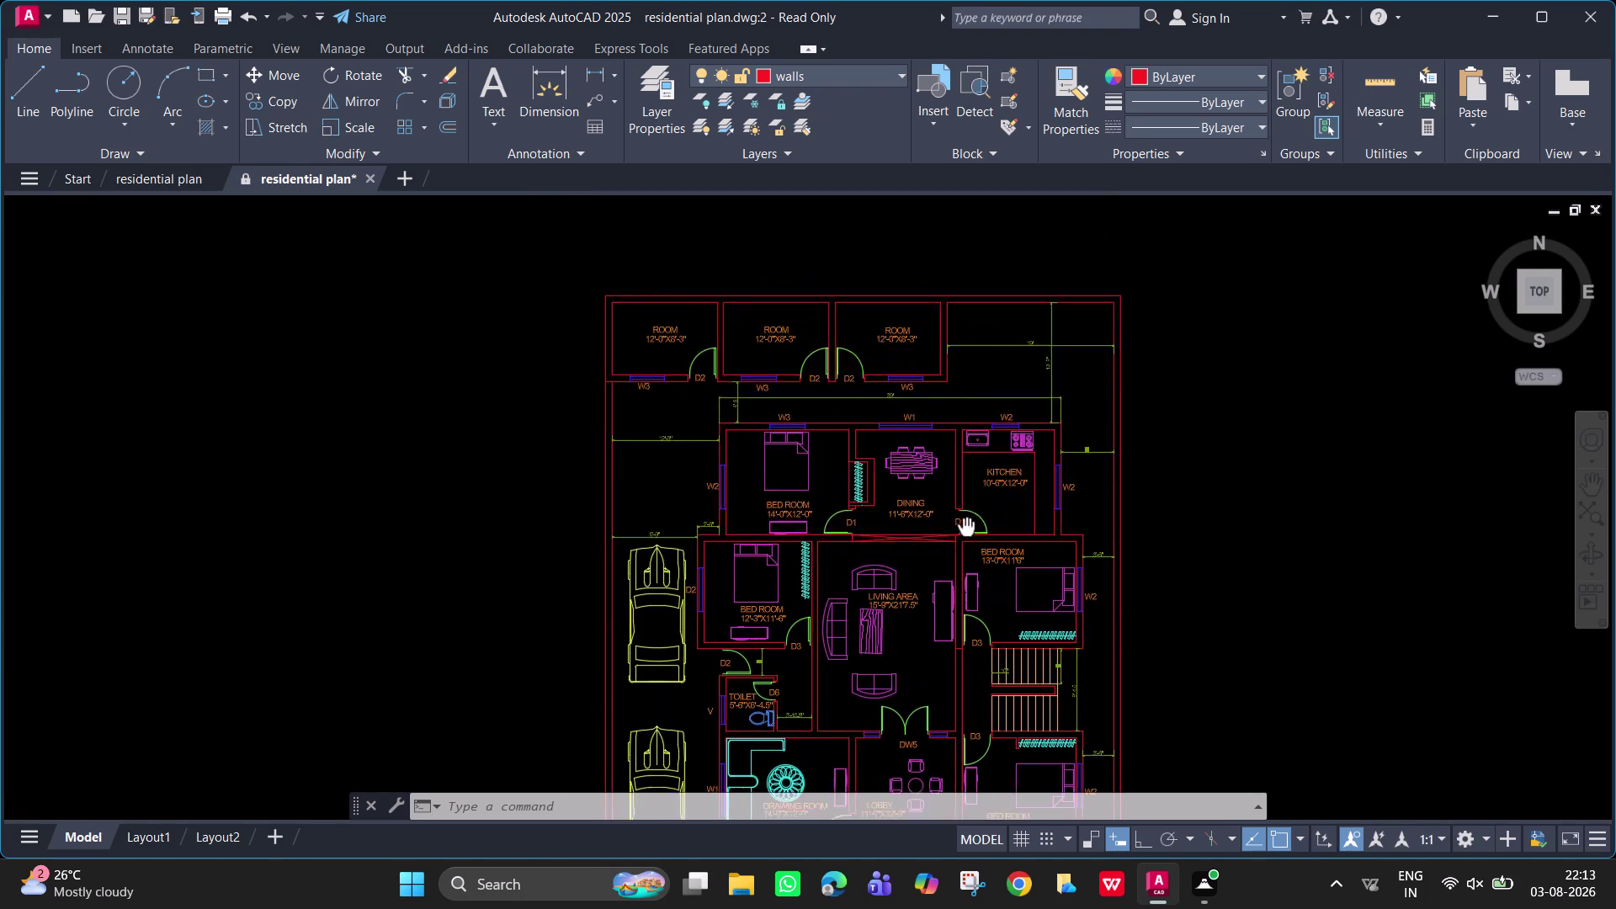
middle_drag(966, 618, 959, 687)
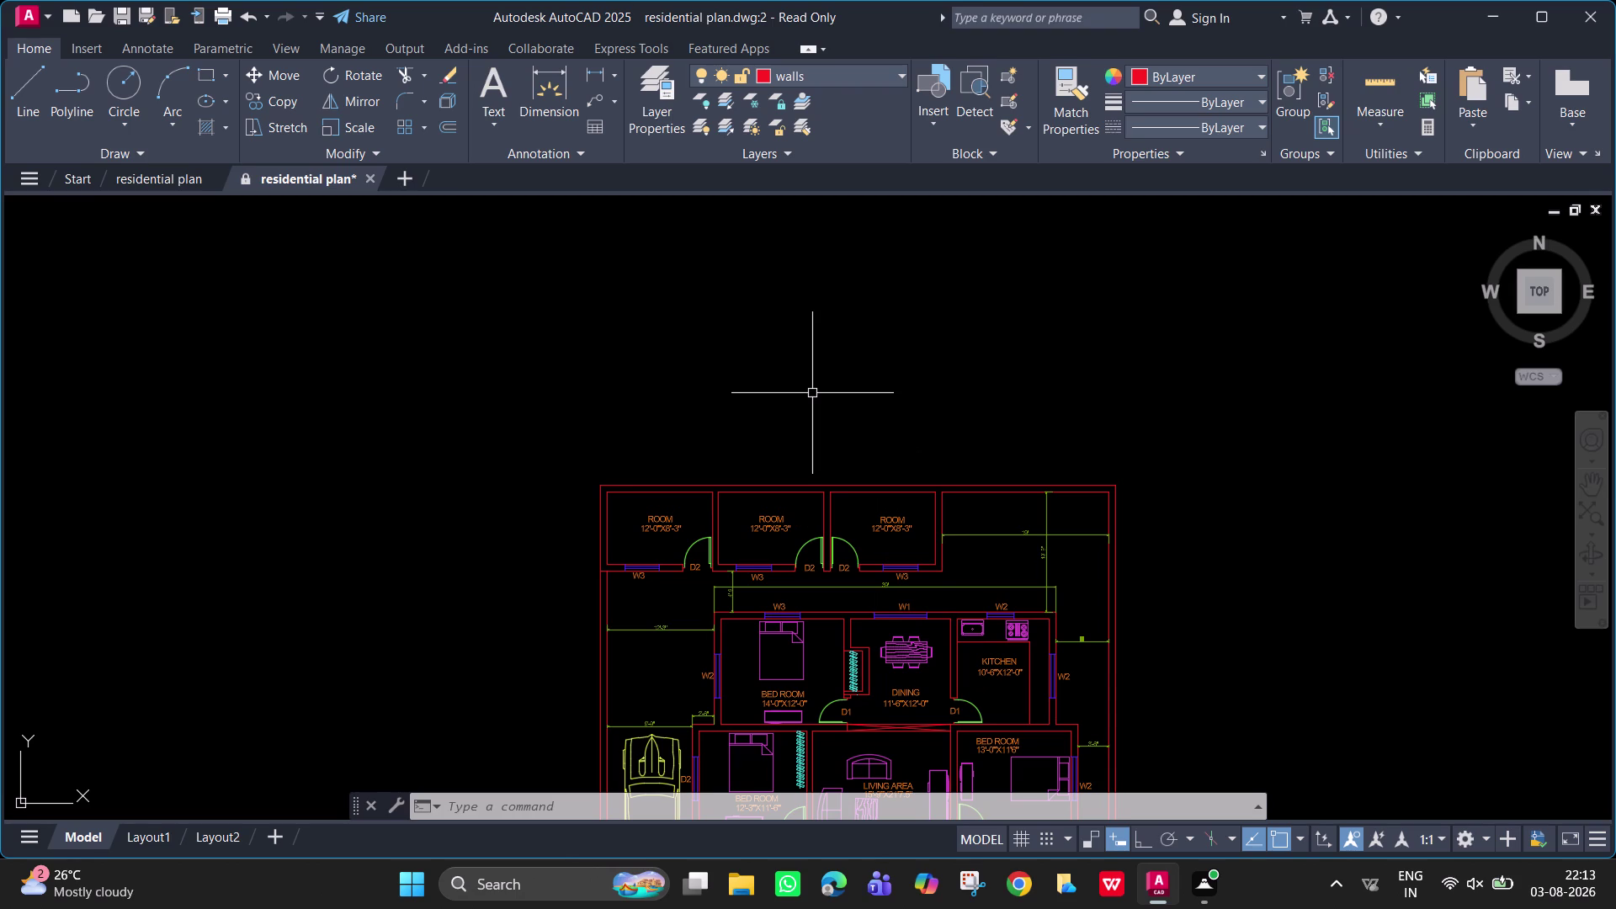
Start single-line text above the plan with height 10 and rotation 0.
text(DT)
key(space)
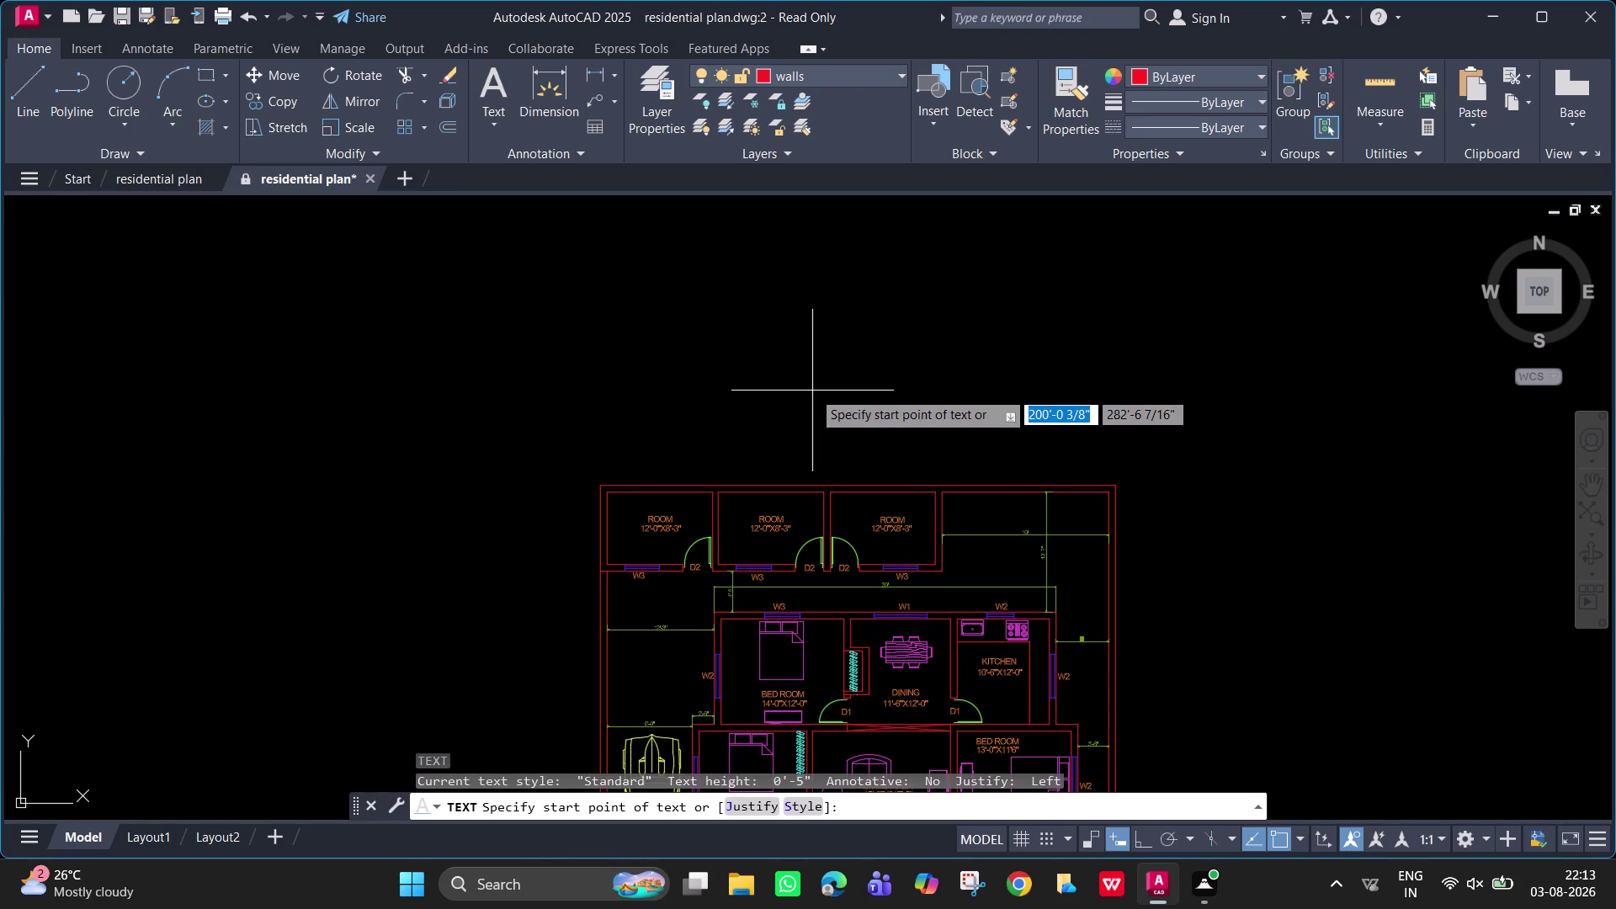
click(792, 322)
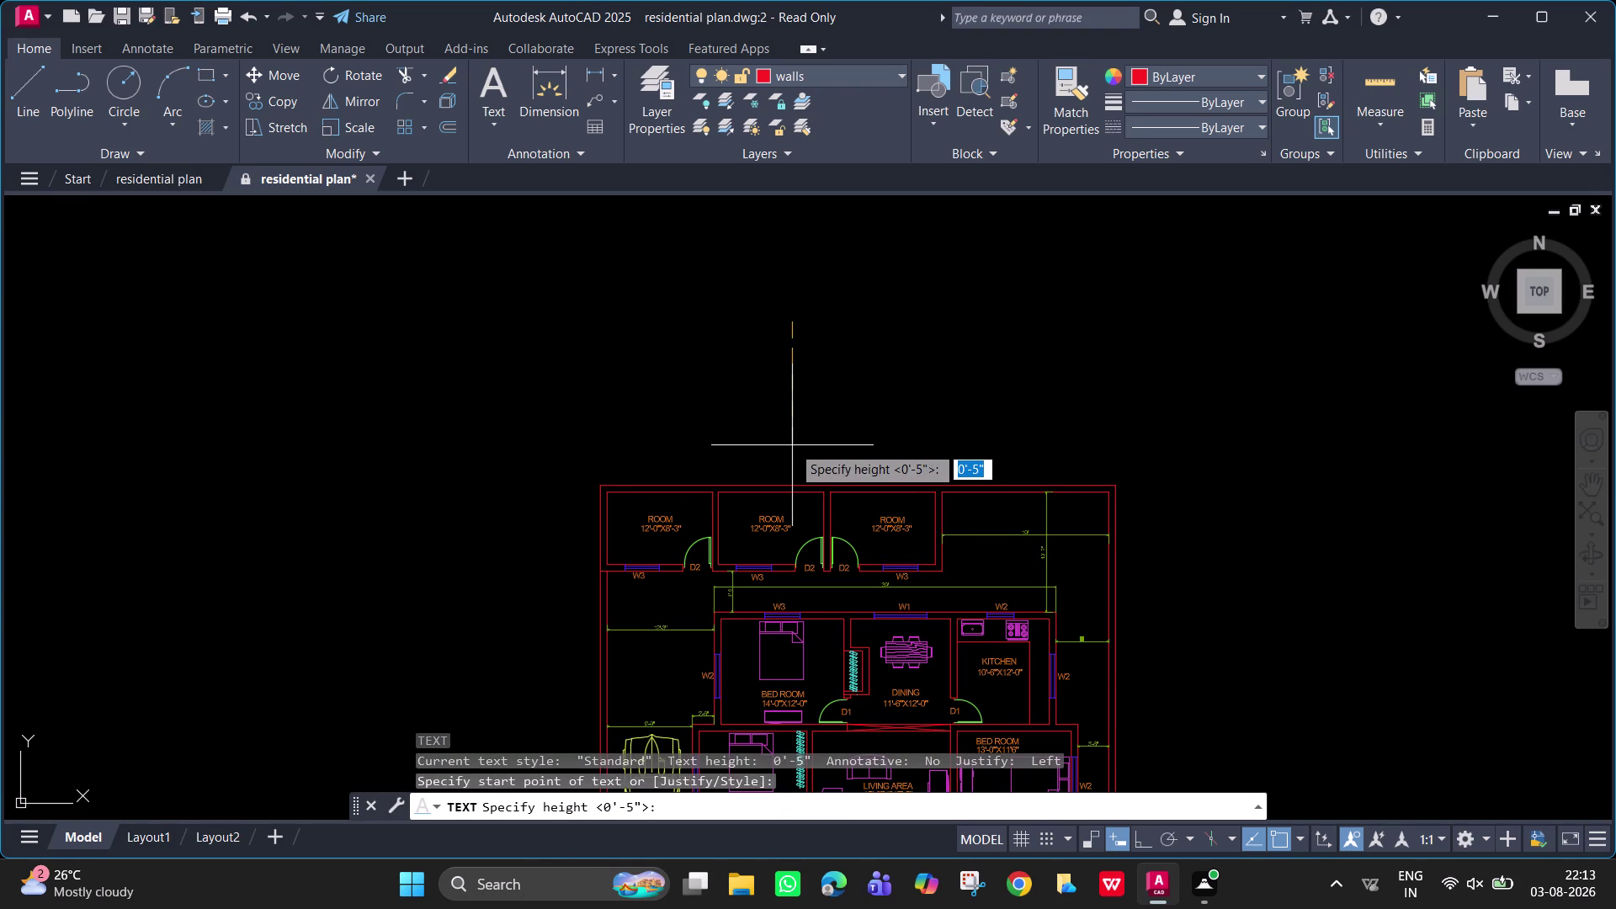
text(10)
key(Return)
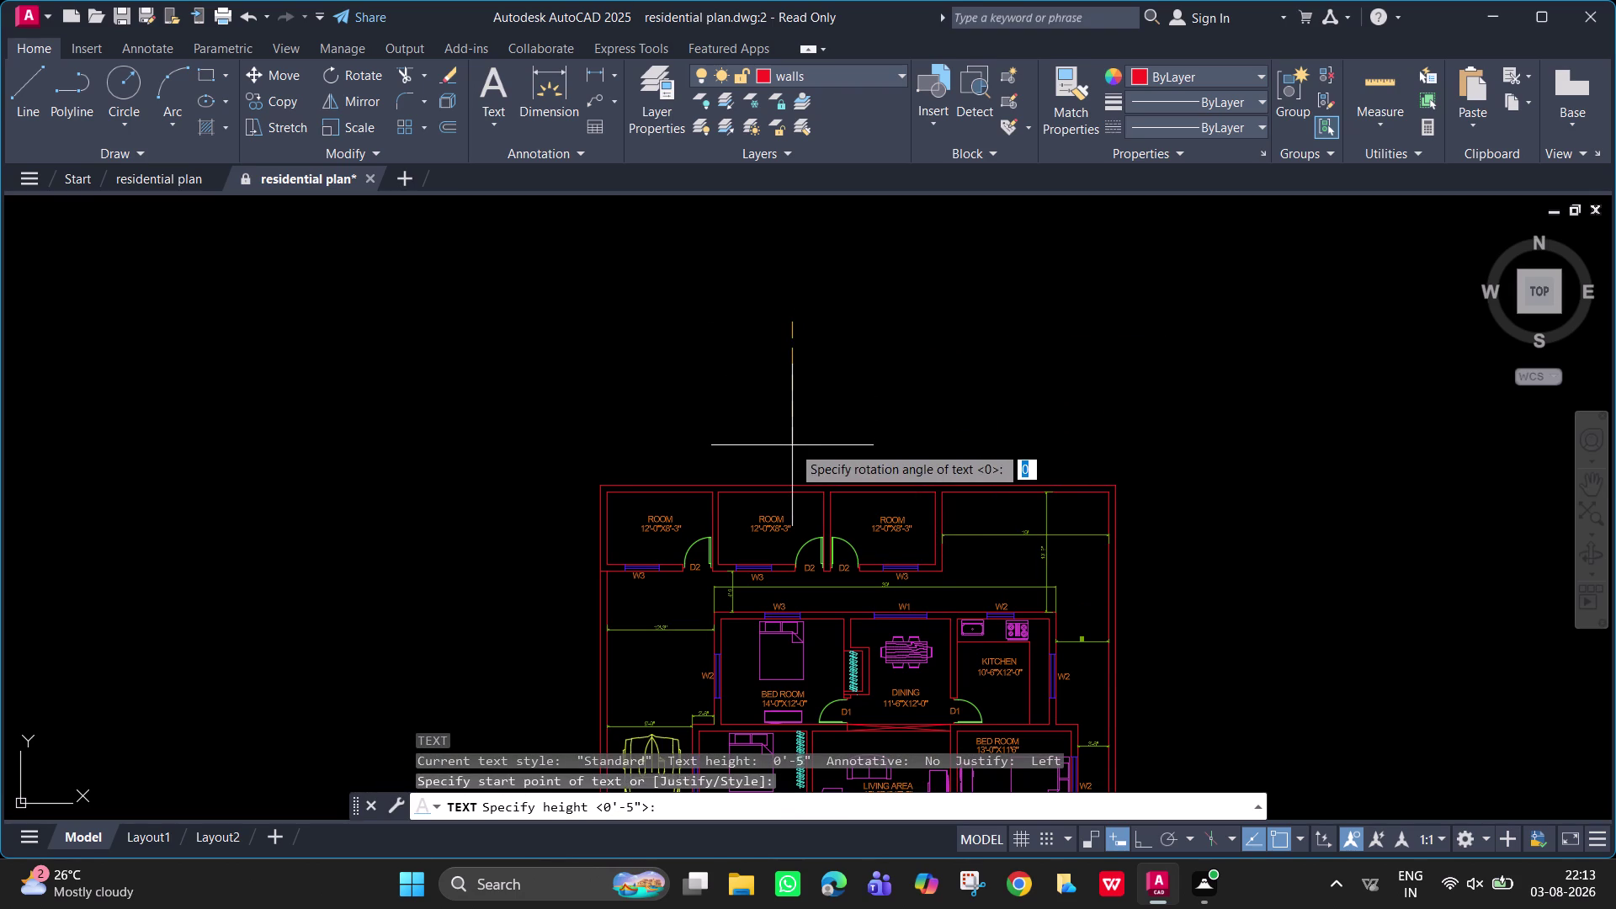
key(0)
key(Return)
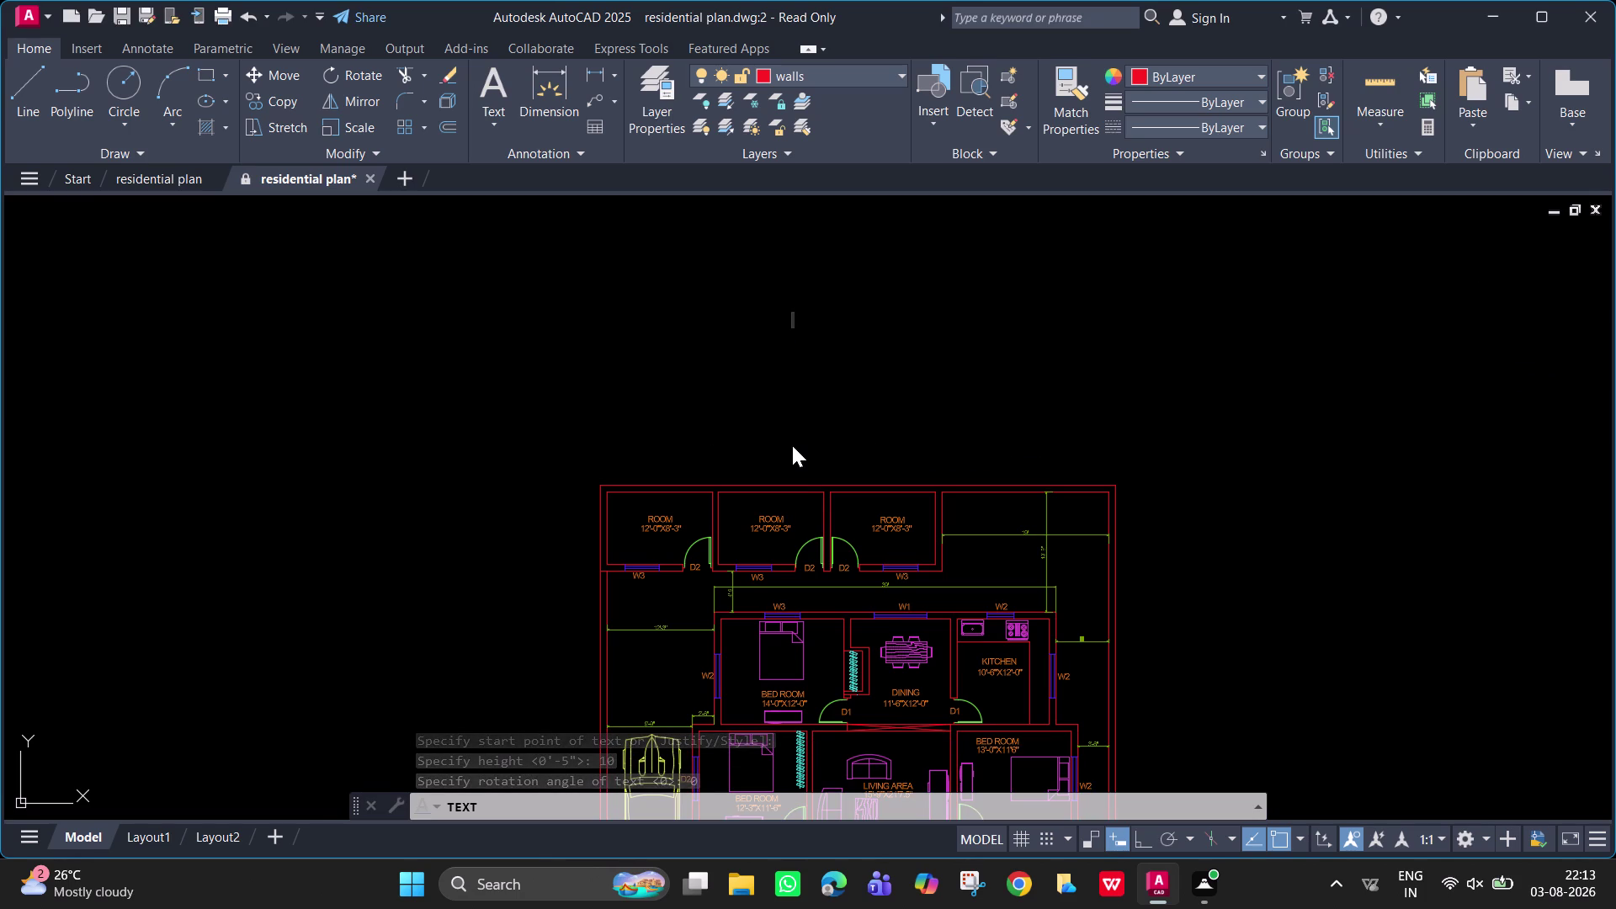
Enter the title 'RESIDENTIAL PLAN', end the text command, and select the title.
text(RESIN)
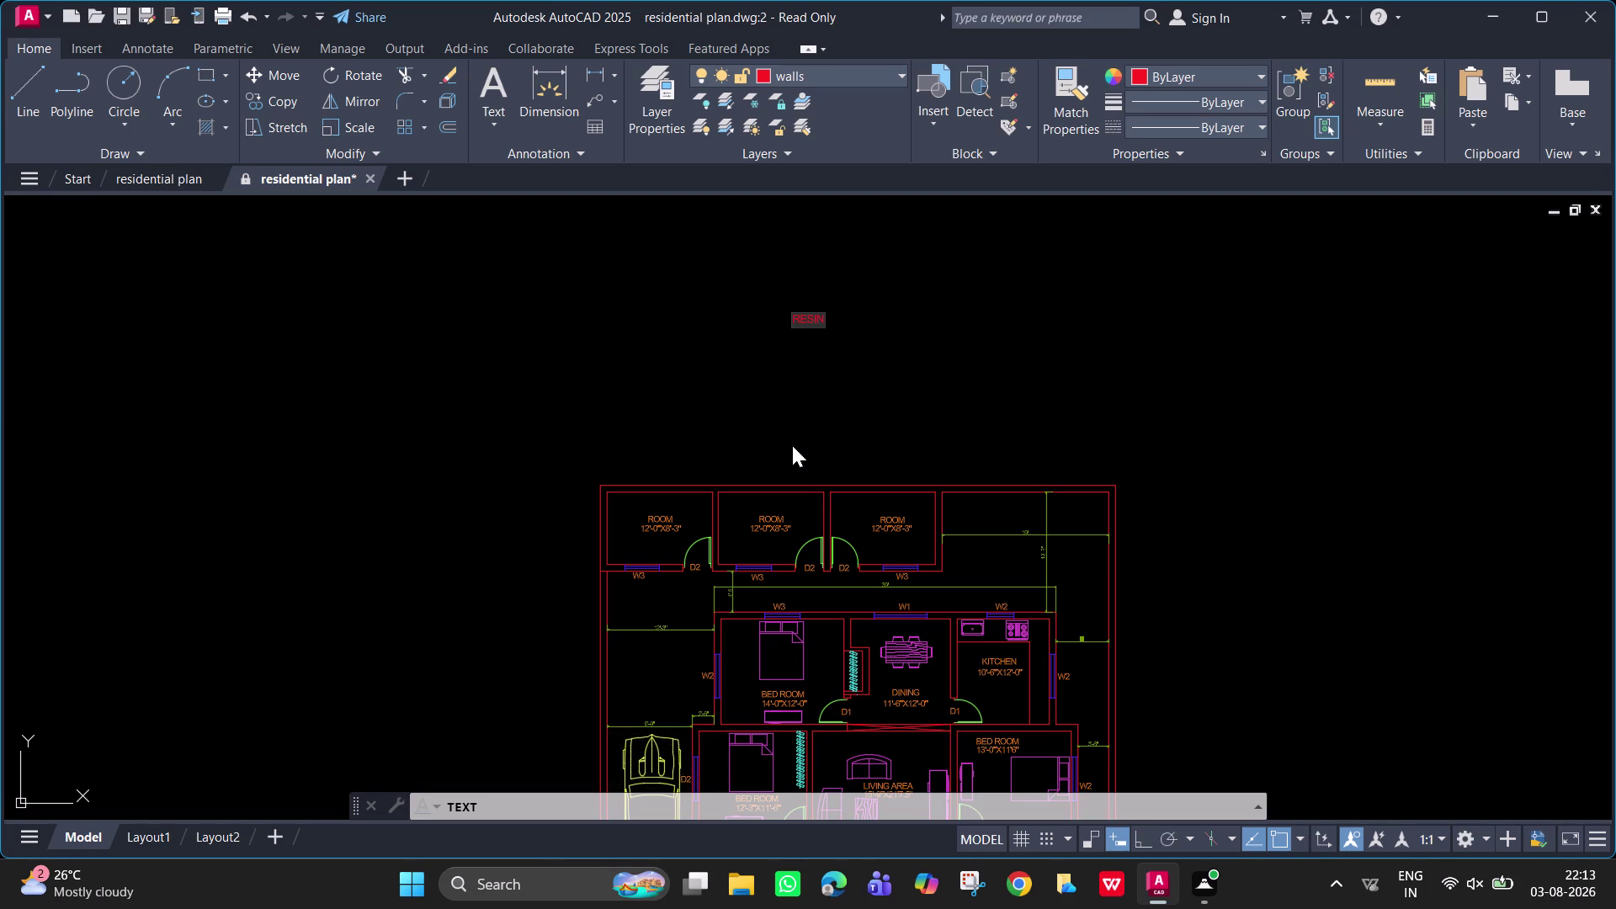
key(BackSpace)
text(DENTI)
text(AL)
key(space)
text(PLAN)
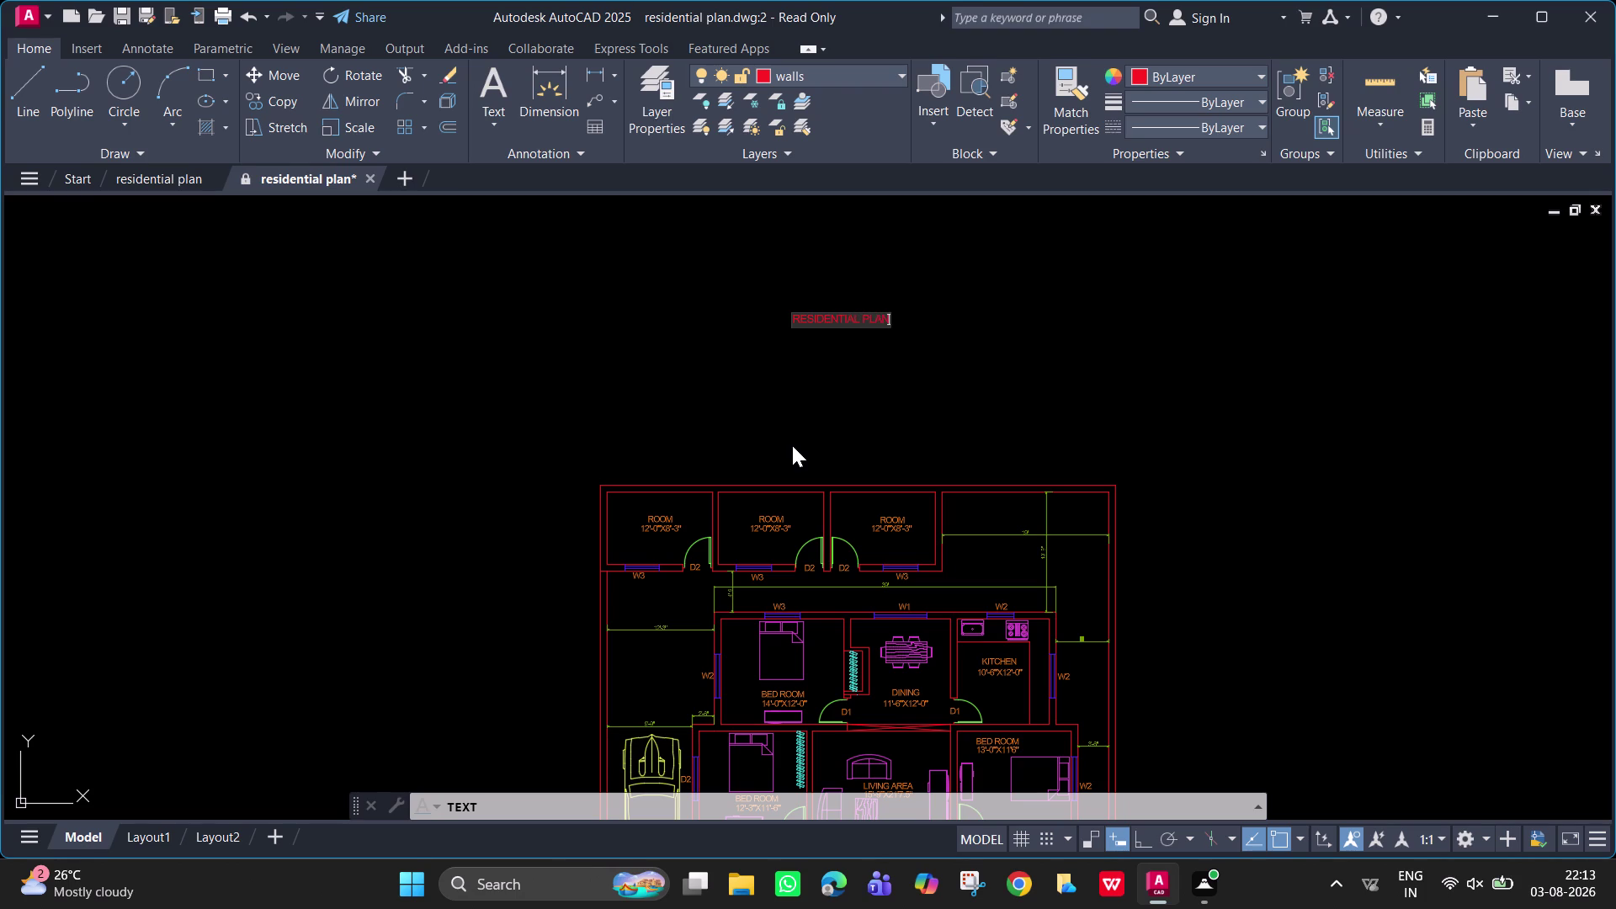
key(Return)
key(Return)
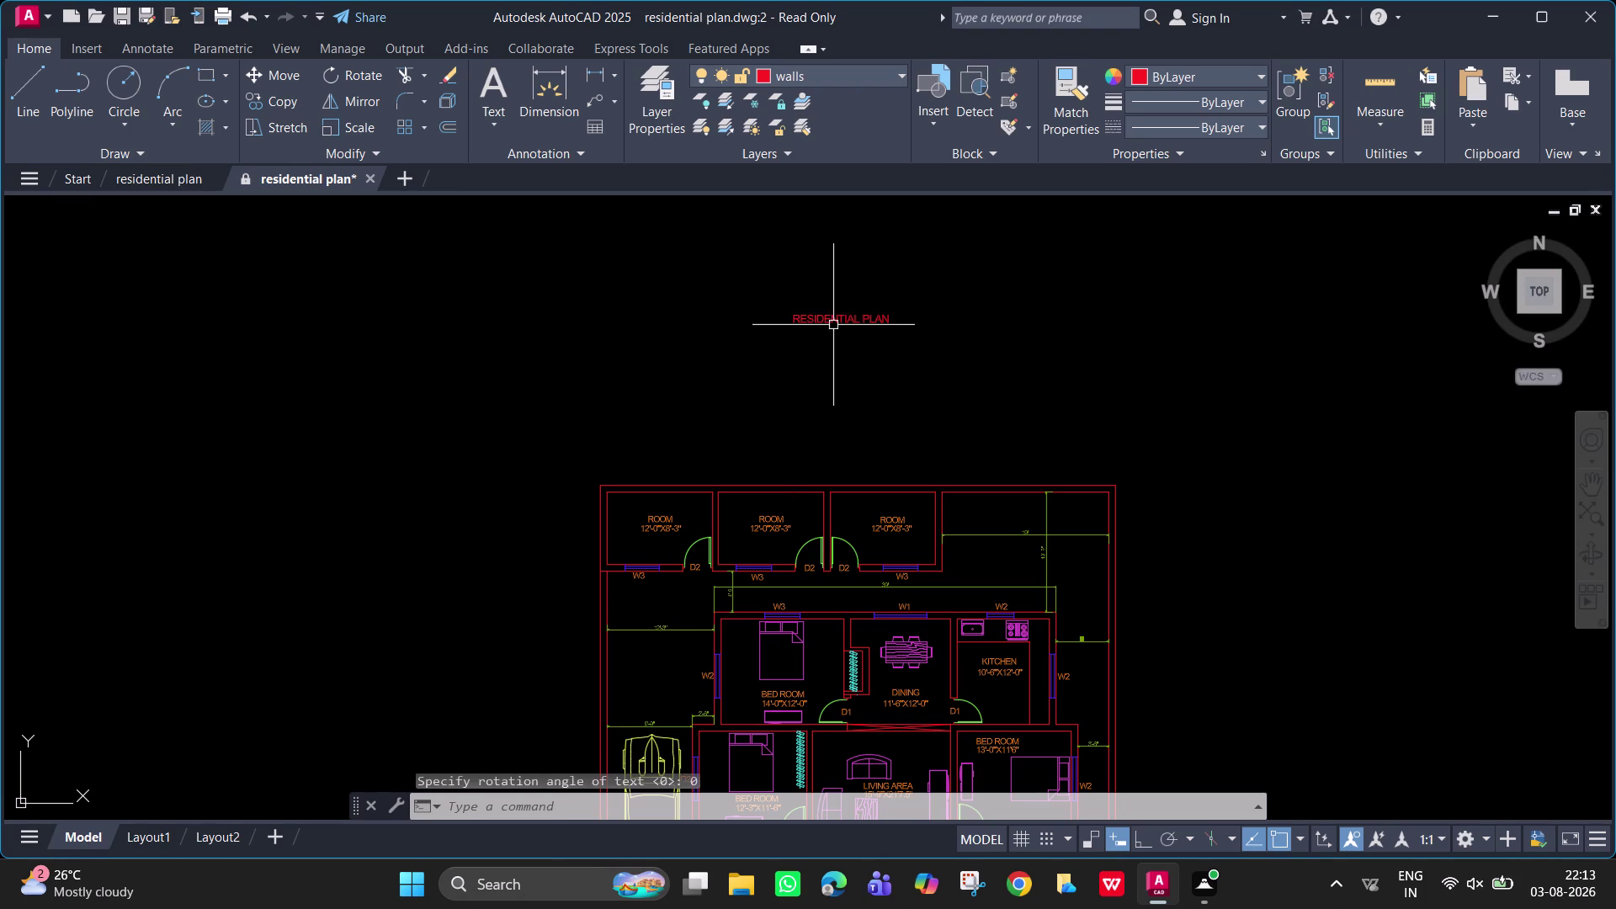
click(836, 319)
click(789, 74)
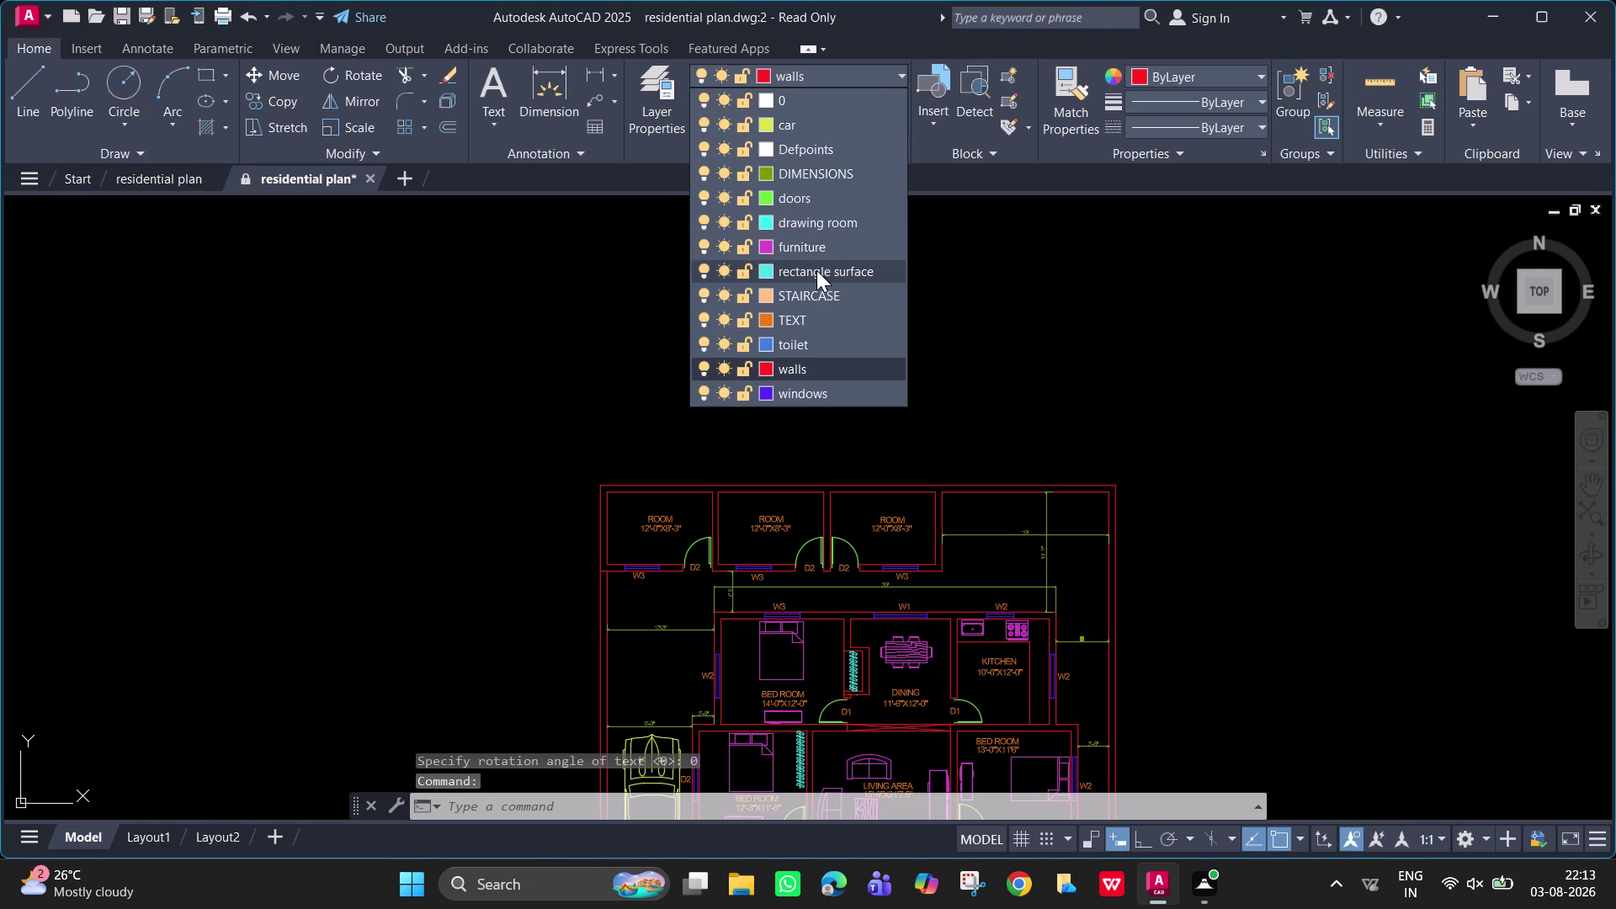
Put the title on the TEXT layer and scale it up with SC.
click(819, 311)
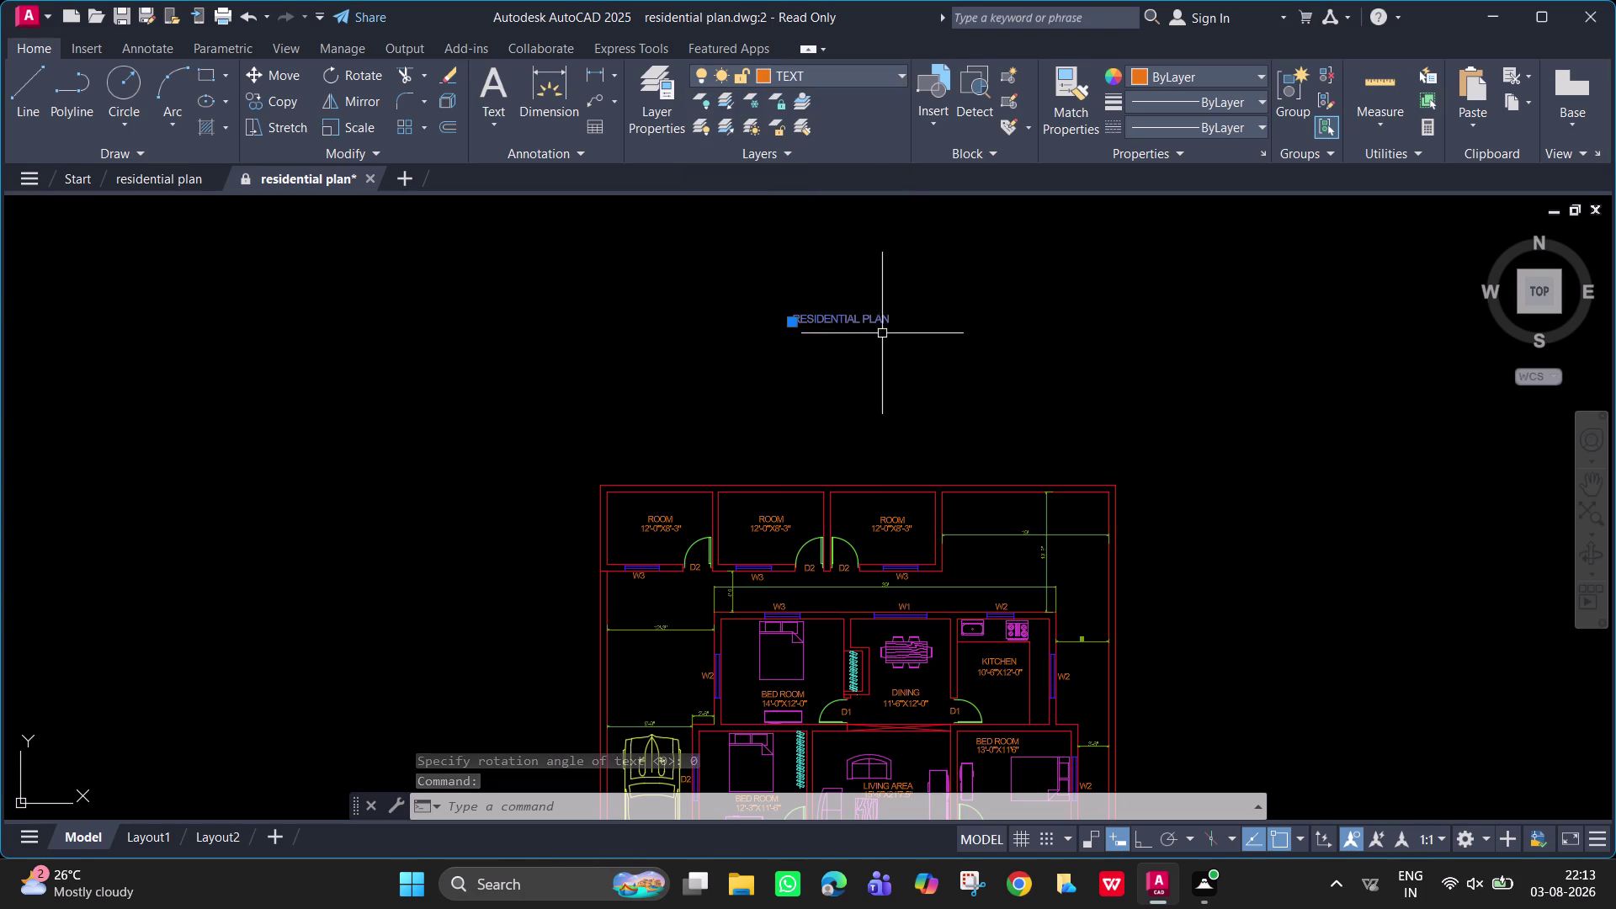
click(869, 321)
text(SC)
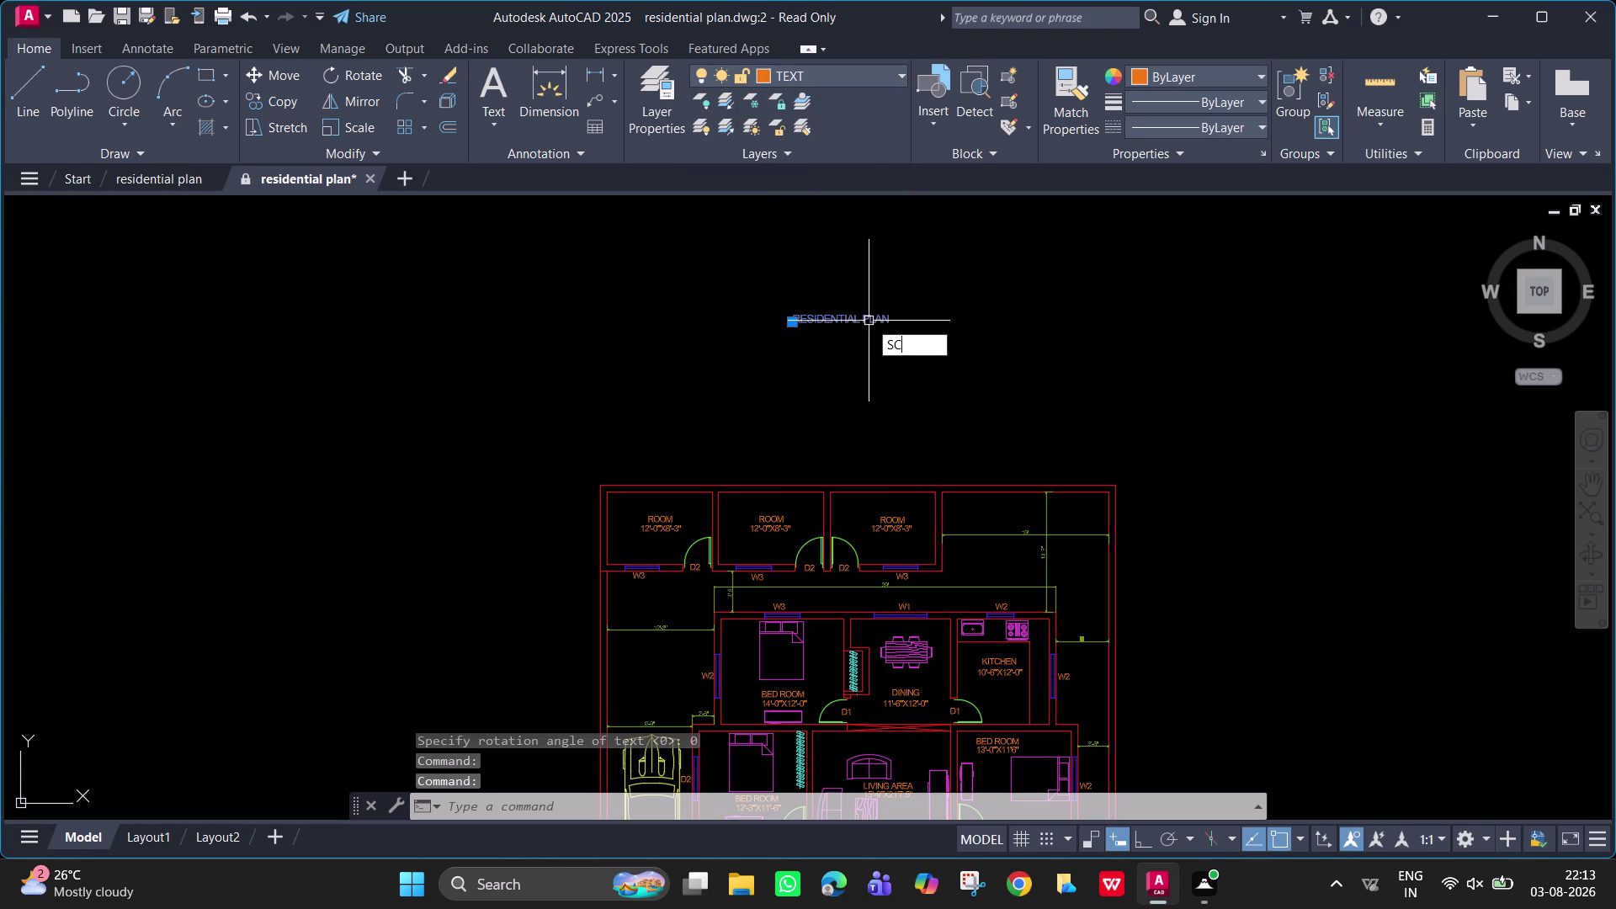
key(space)
click(694, 426)
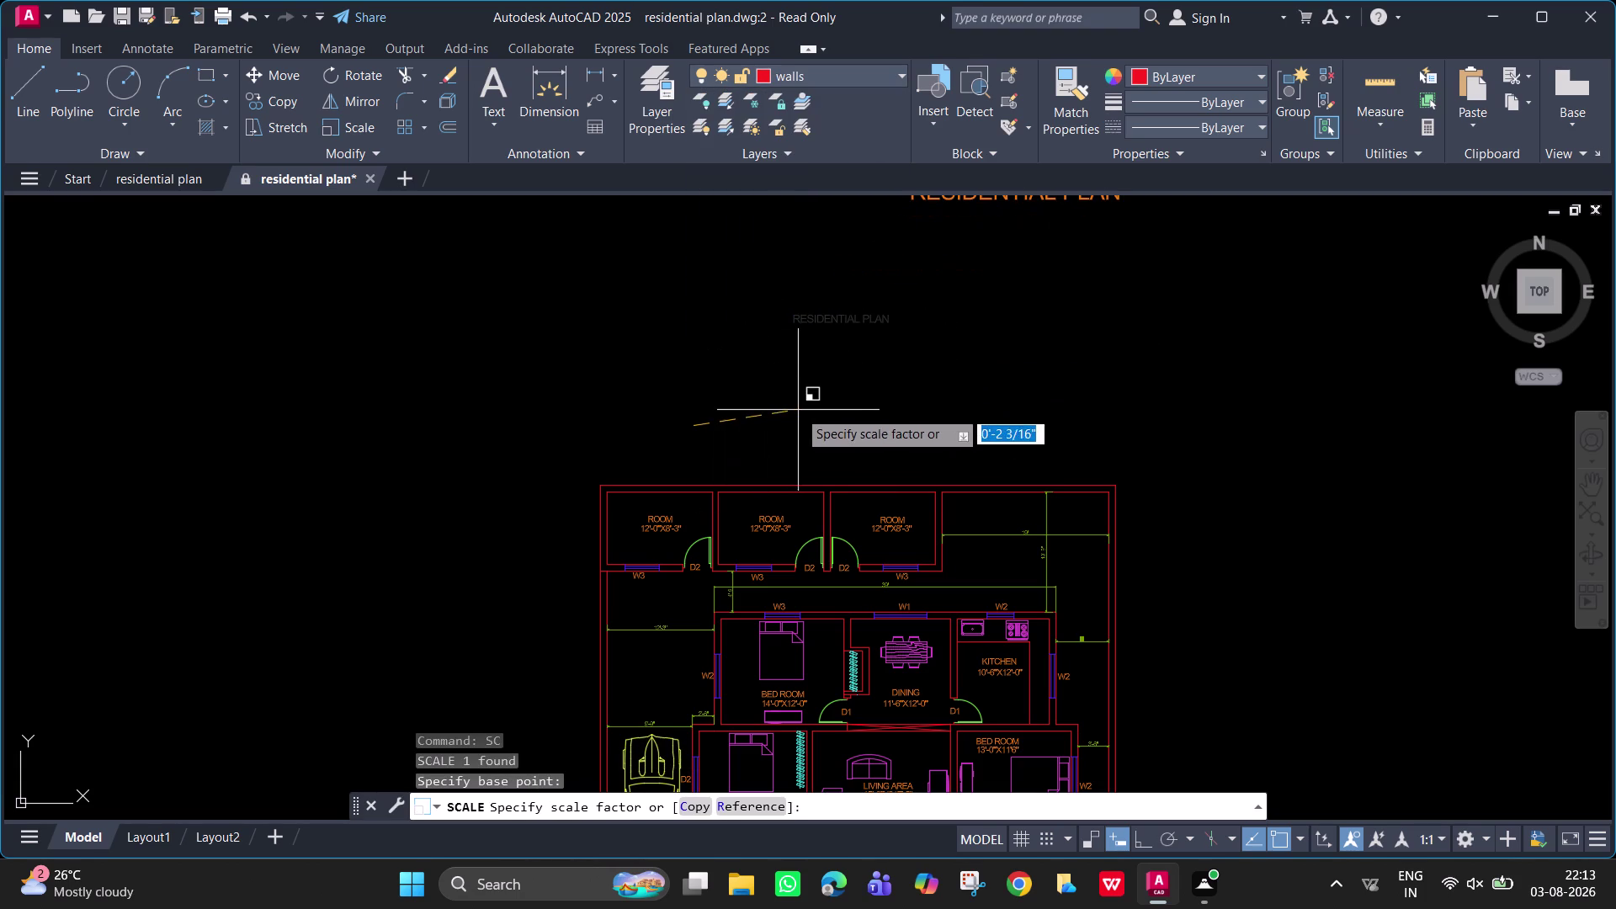
middle_drag(809, 414, 795, 560)
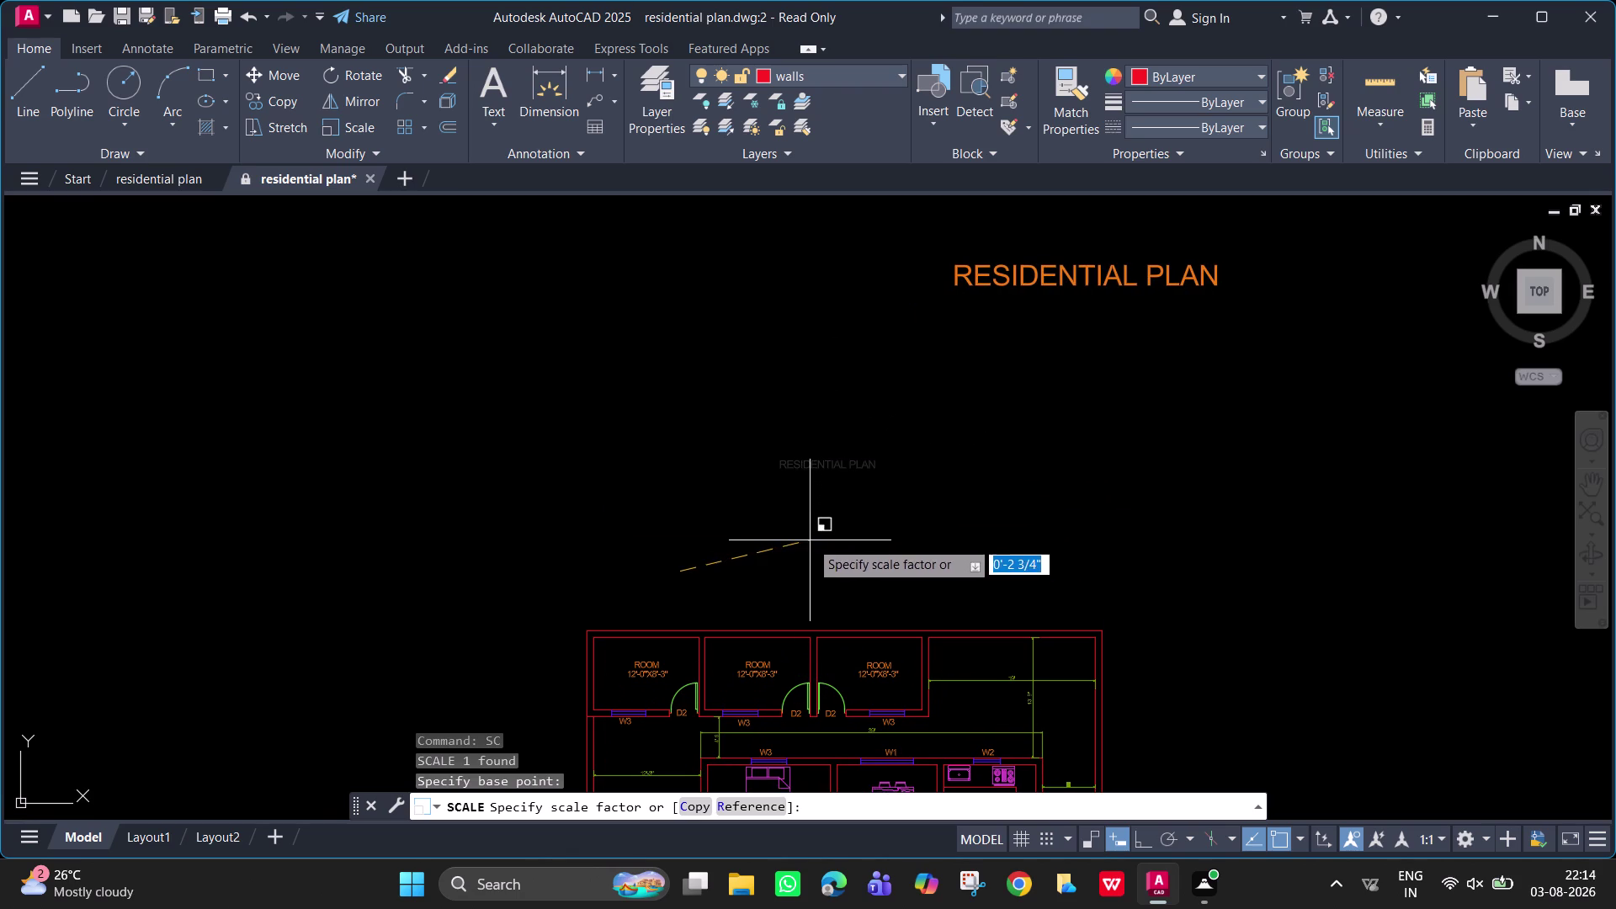
click(809, 541)
Move the enlarged title to sit centred just above the floor plan.
click(1058, 289)
click(1054, 267)
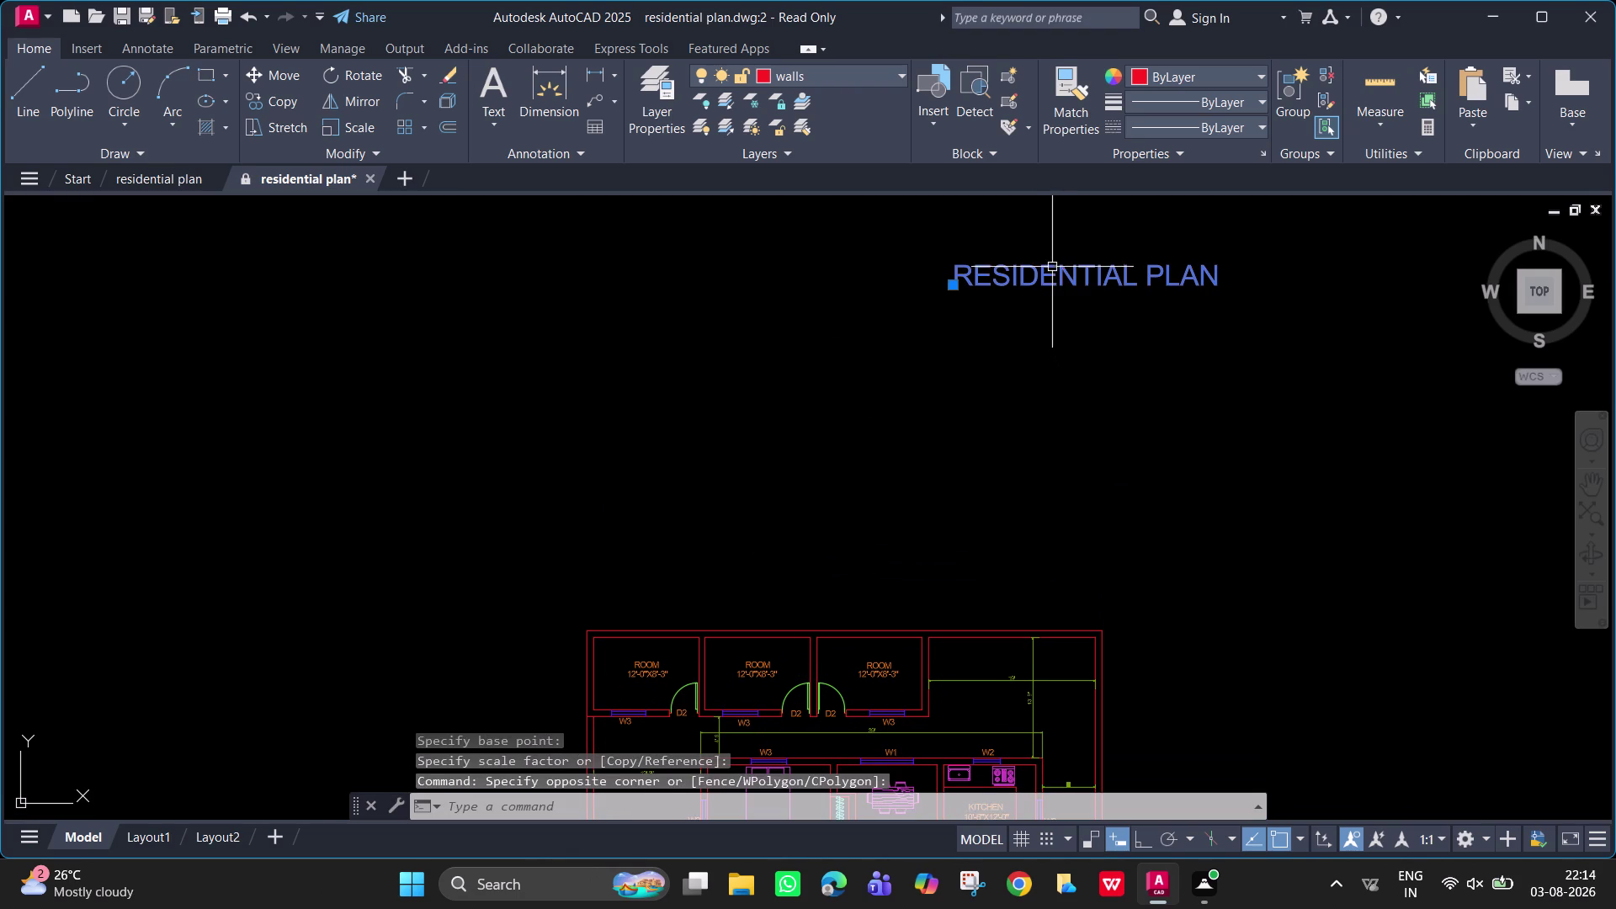
key(m)
key(space)
drag(1044, 272, 1030, 280)
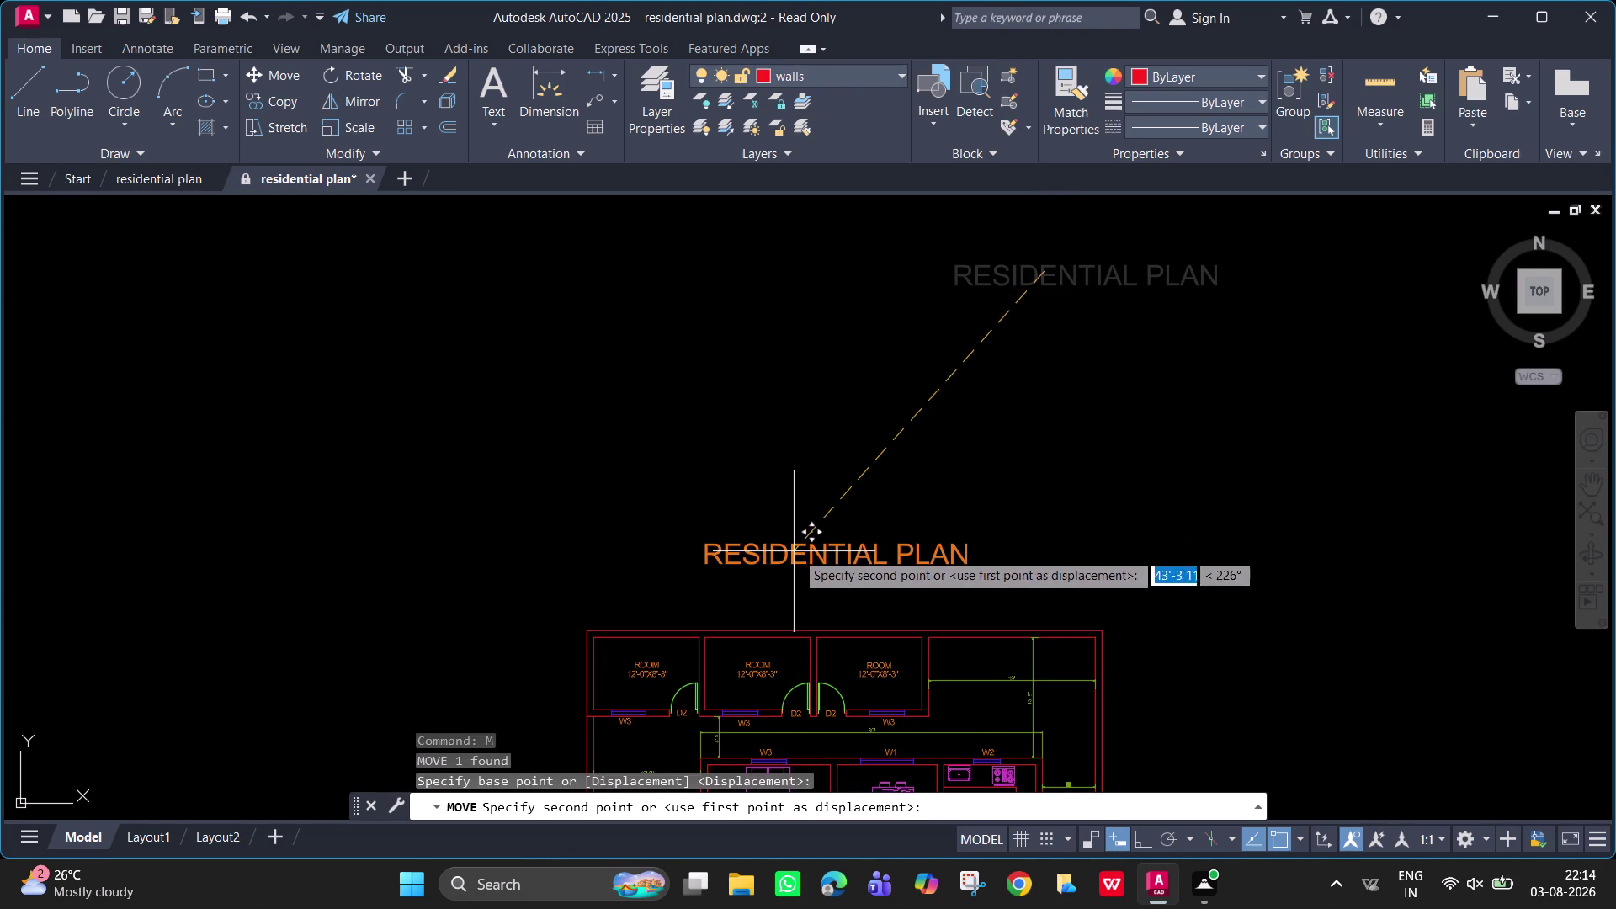
click(804, 565)
key(Escape)
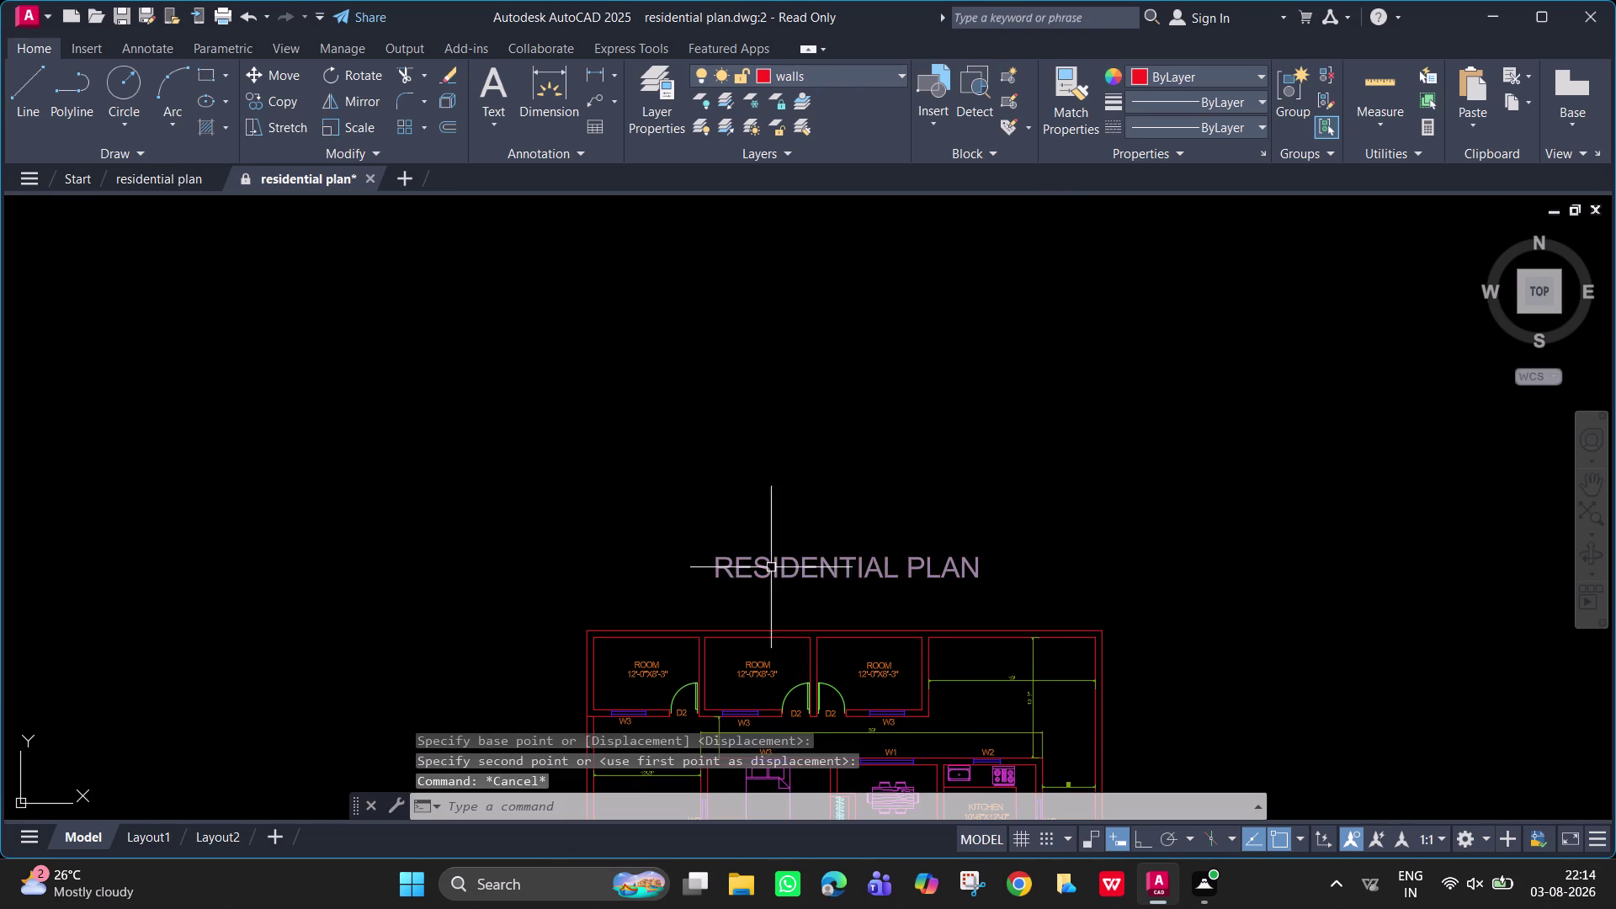
middle_drag(970, 560, 976, 197)
scroll(down, 3)
middle_drag(943, 431, 936, 325)
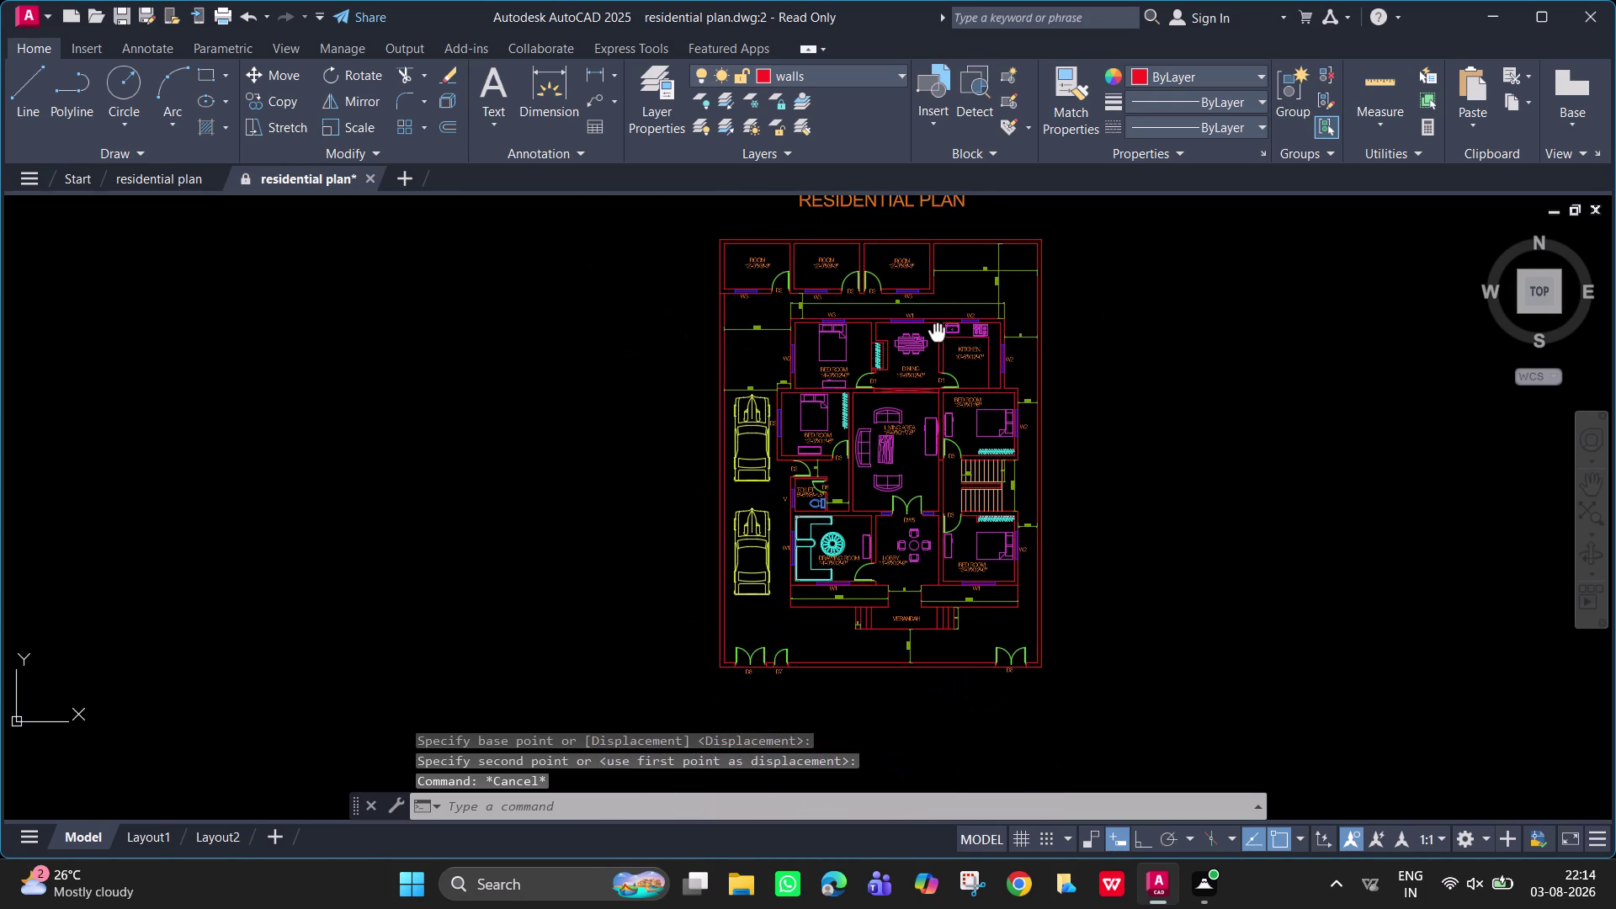
middle_drag(936, 325, 937, 392)
scroll(down, 3)
scroll(up, 3)
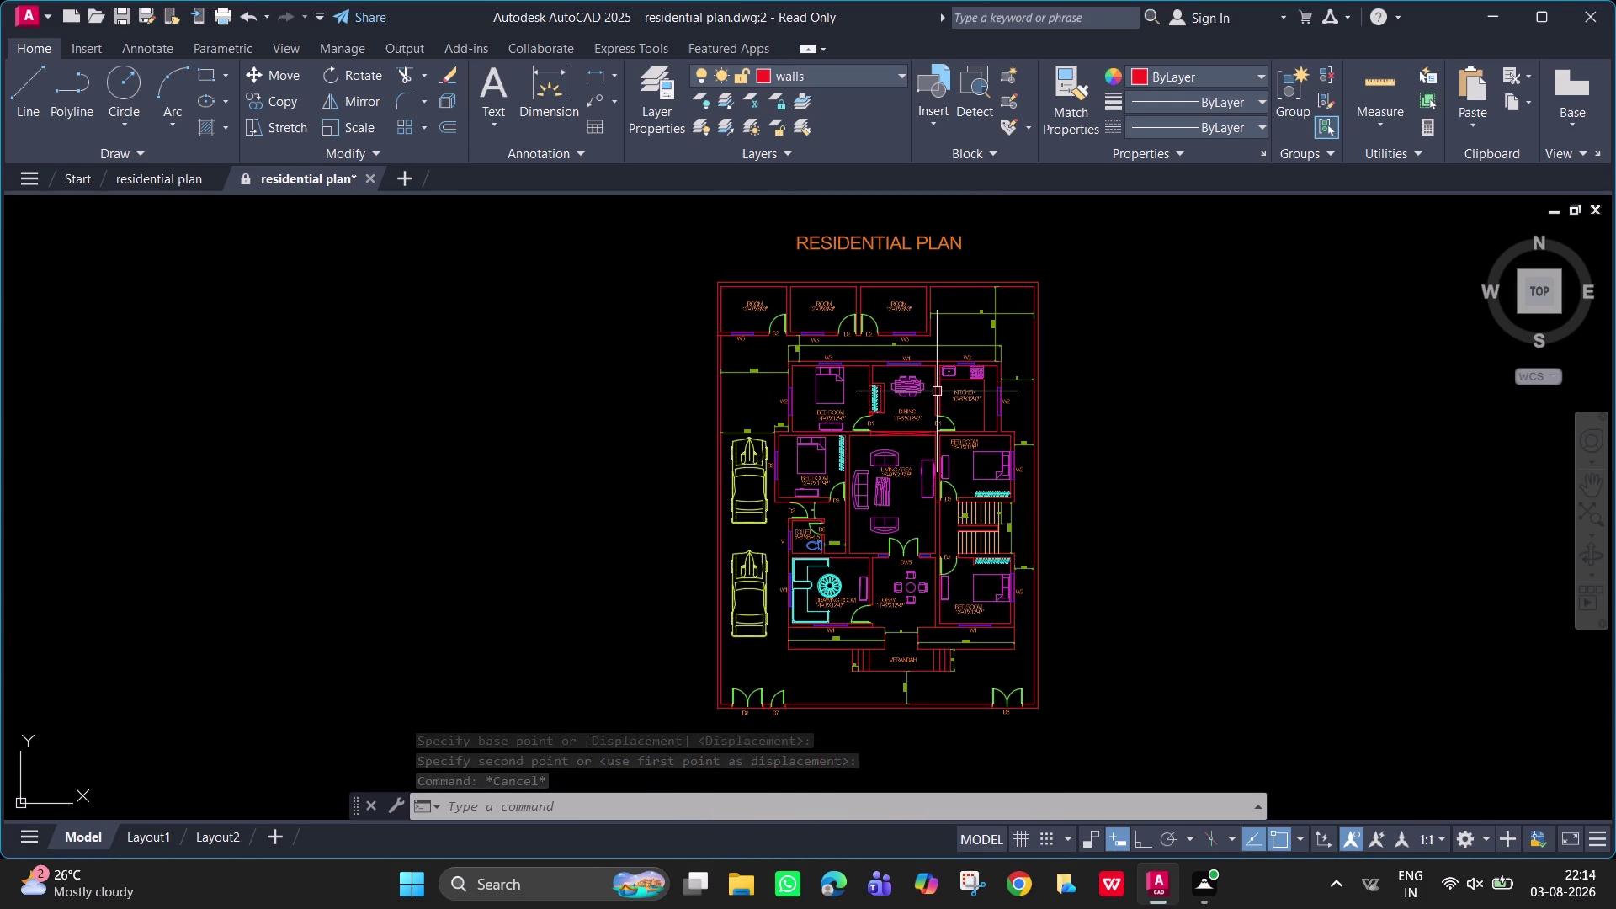
key(ctrl+s)
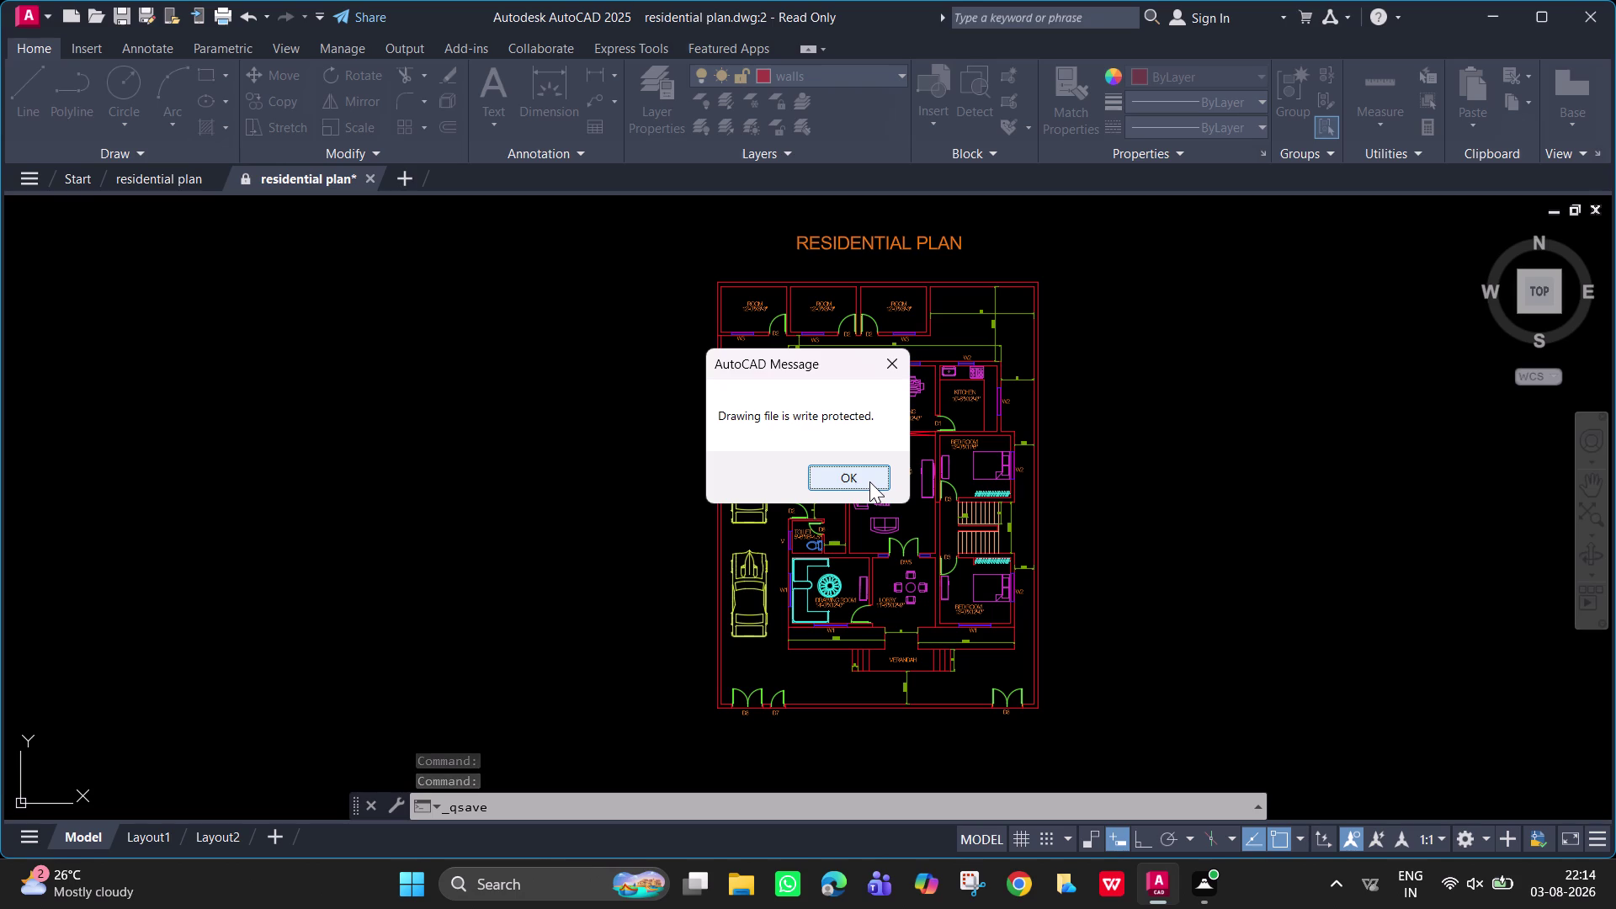
click(869, 481)
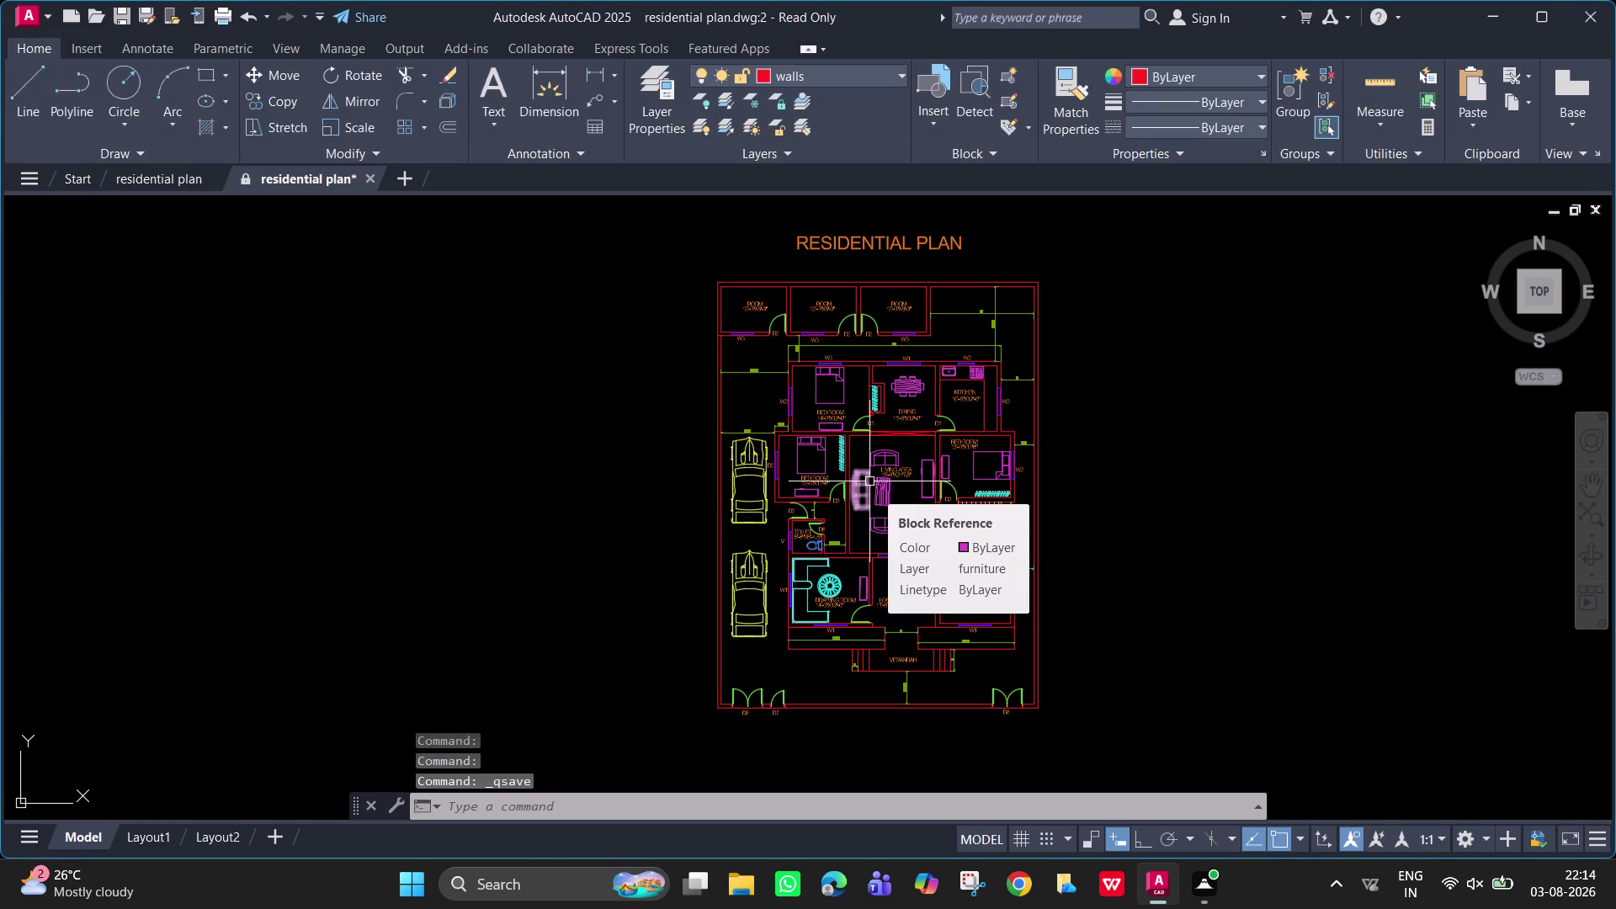
key(ctrl+s)
click(867, 481)
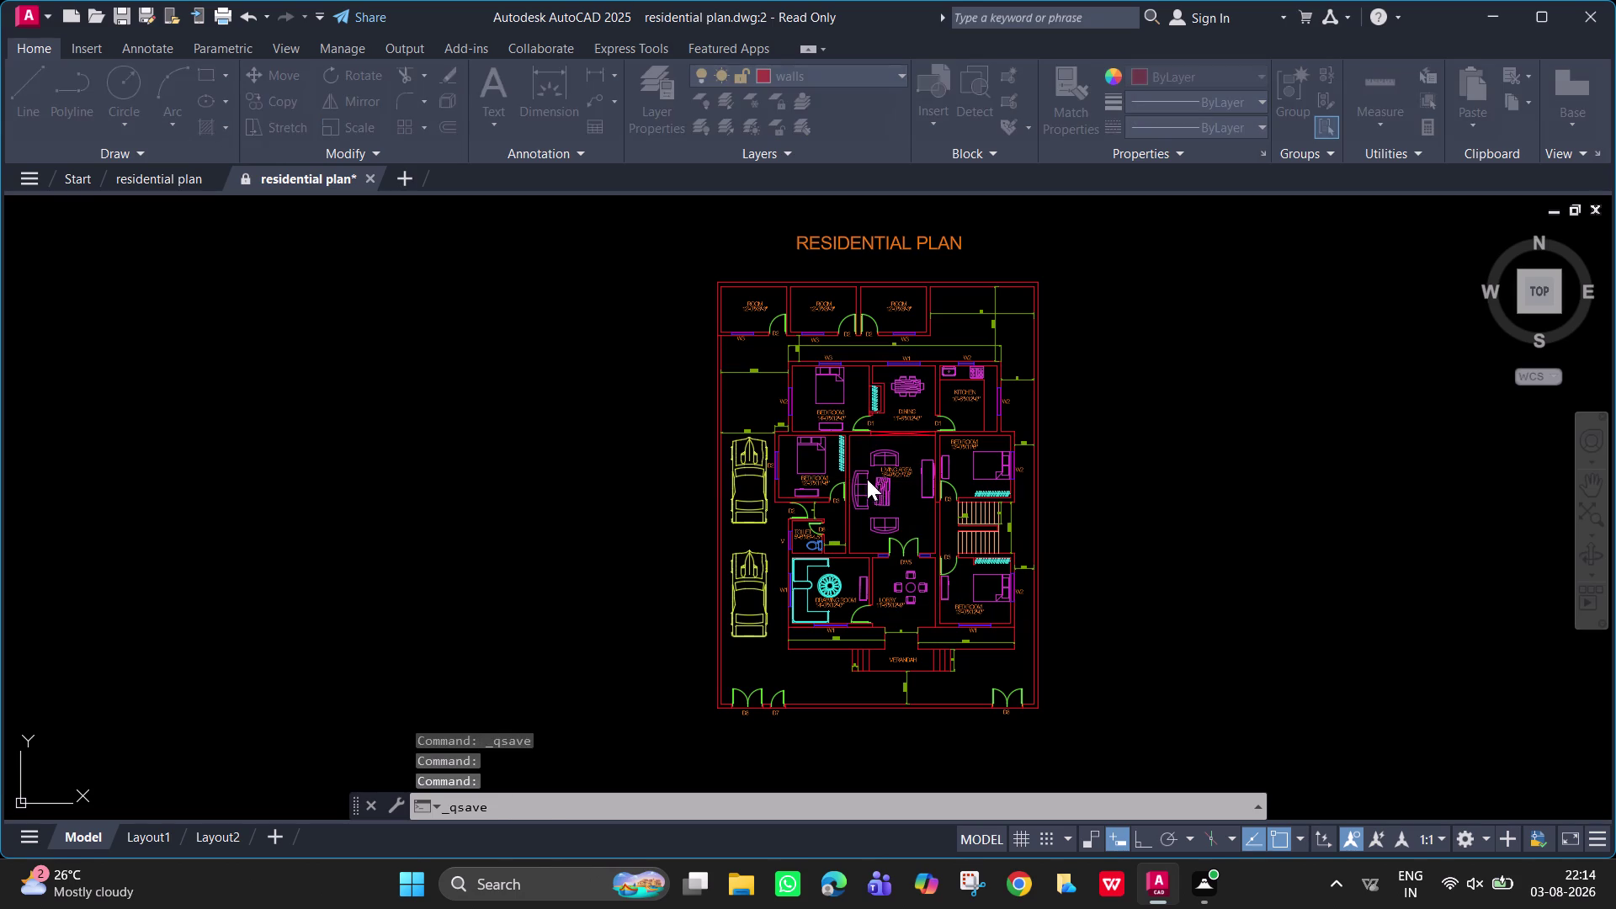